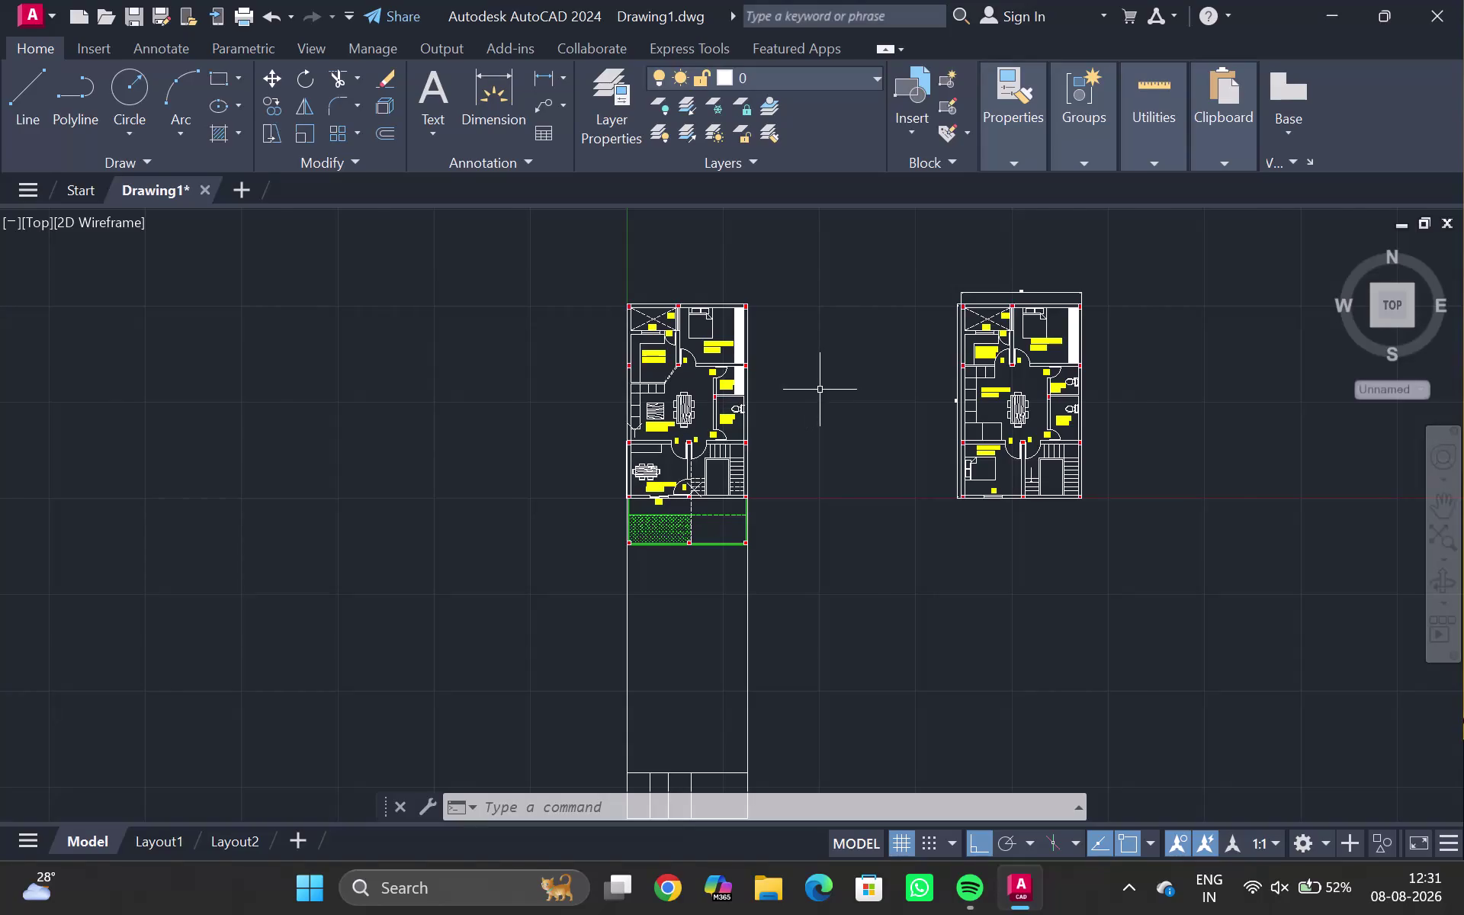
Pan and zoom across both floor plans toward the office room's sliding door wall.
scroll(up, 3)
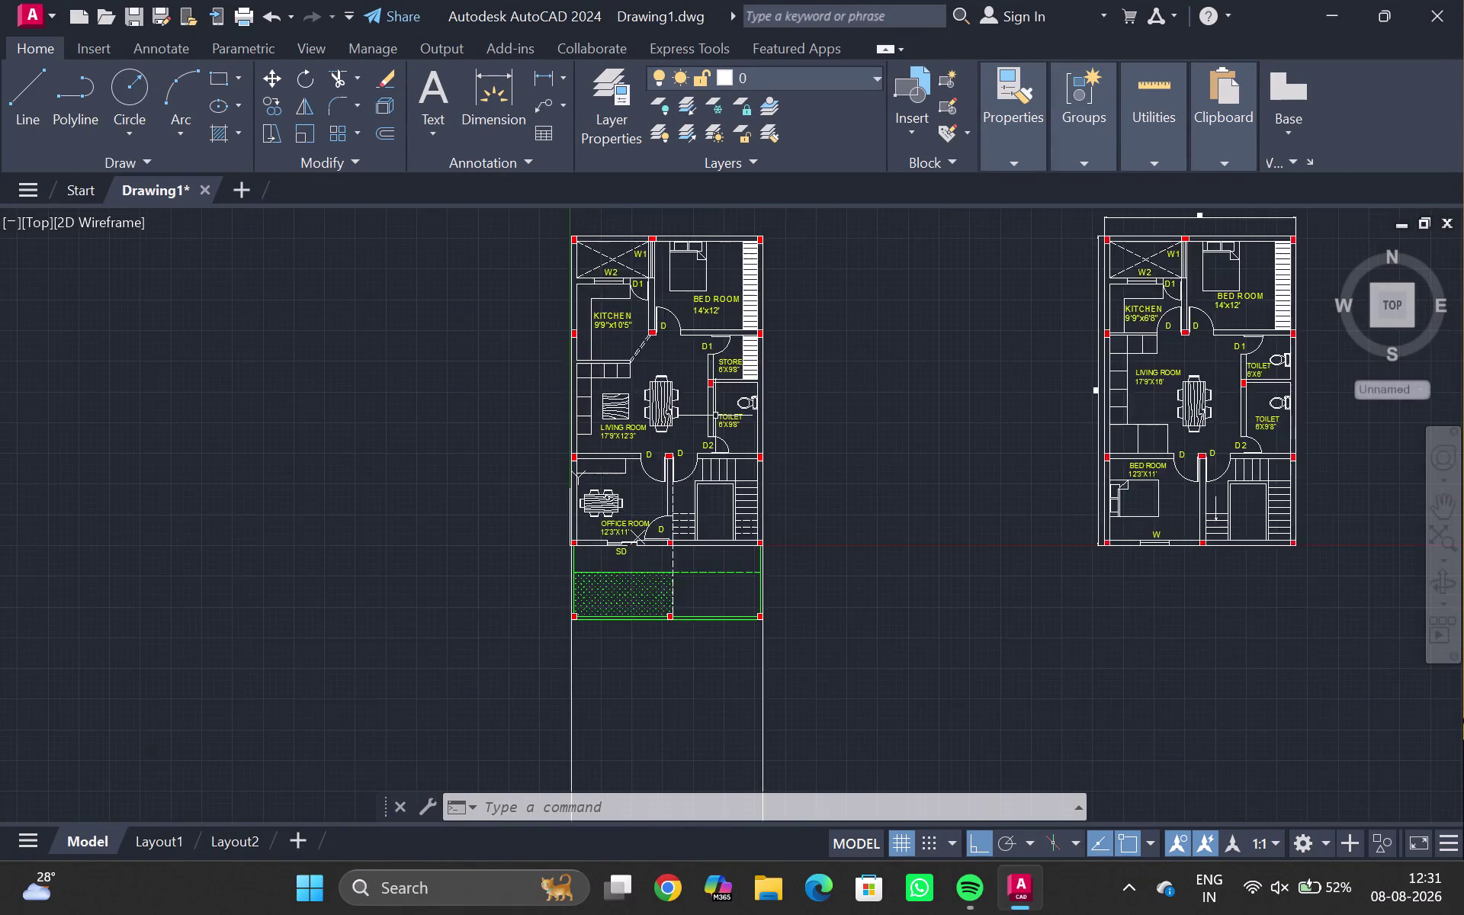
scroll(up, 3)
scroll(up, 3)
middle_drag(660, 390, 669, 459)
scroll(down, 3)
middle_drag(693, 380, 691, 399)
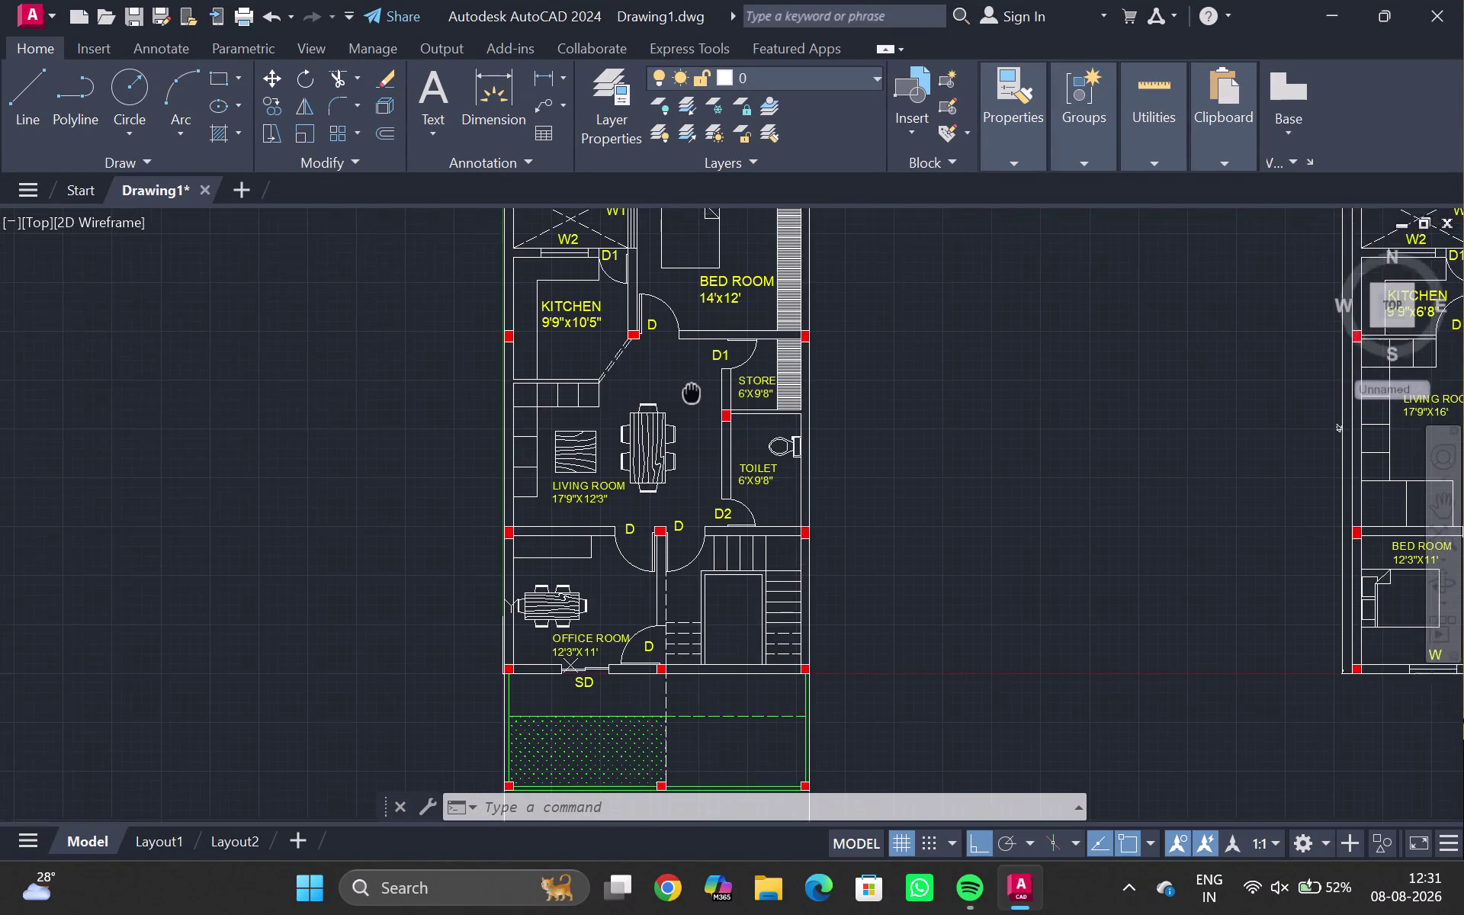
middle_drag(692, 400, 691, 421)
scroll(down, 3)
middle_drag(860, 368, 853, 593)
scroll(down, 3)
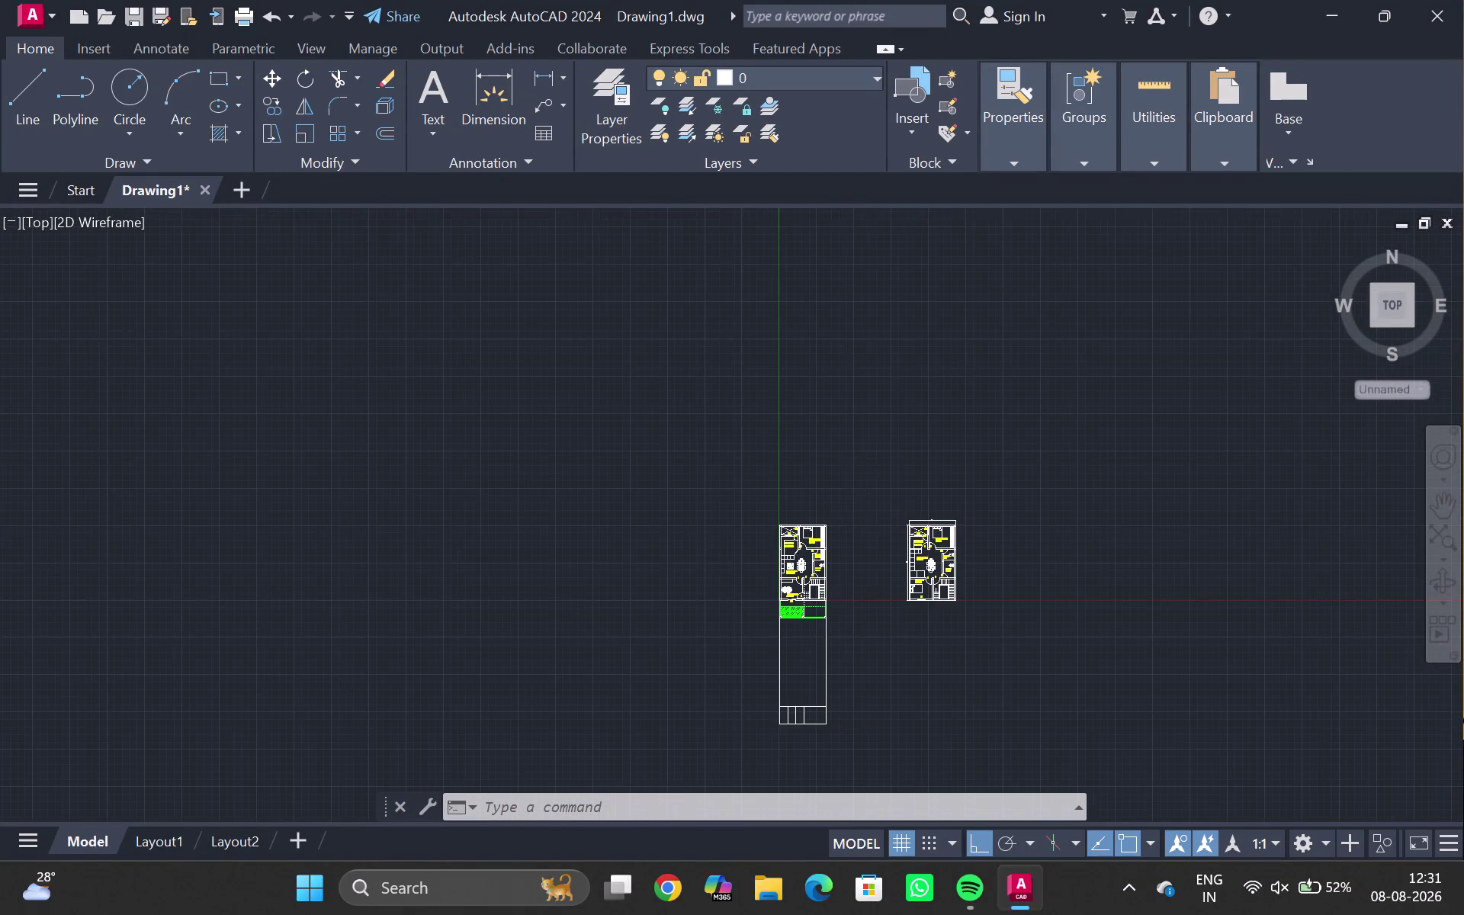
middle_drag(875, 505, 893, 475)
scroll(up, 3)
middle_drag(811, 595, 985, 327)
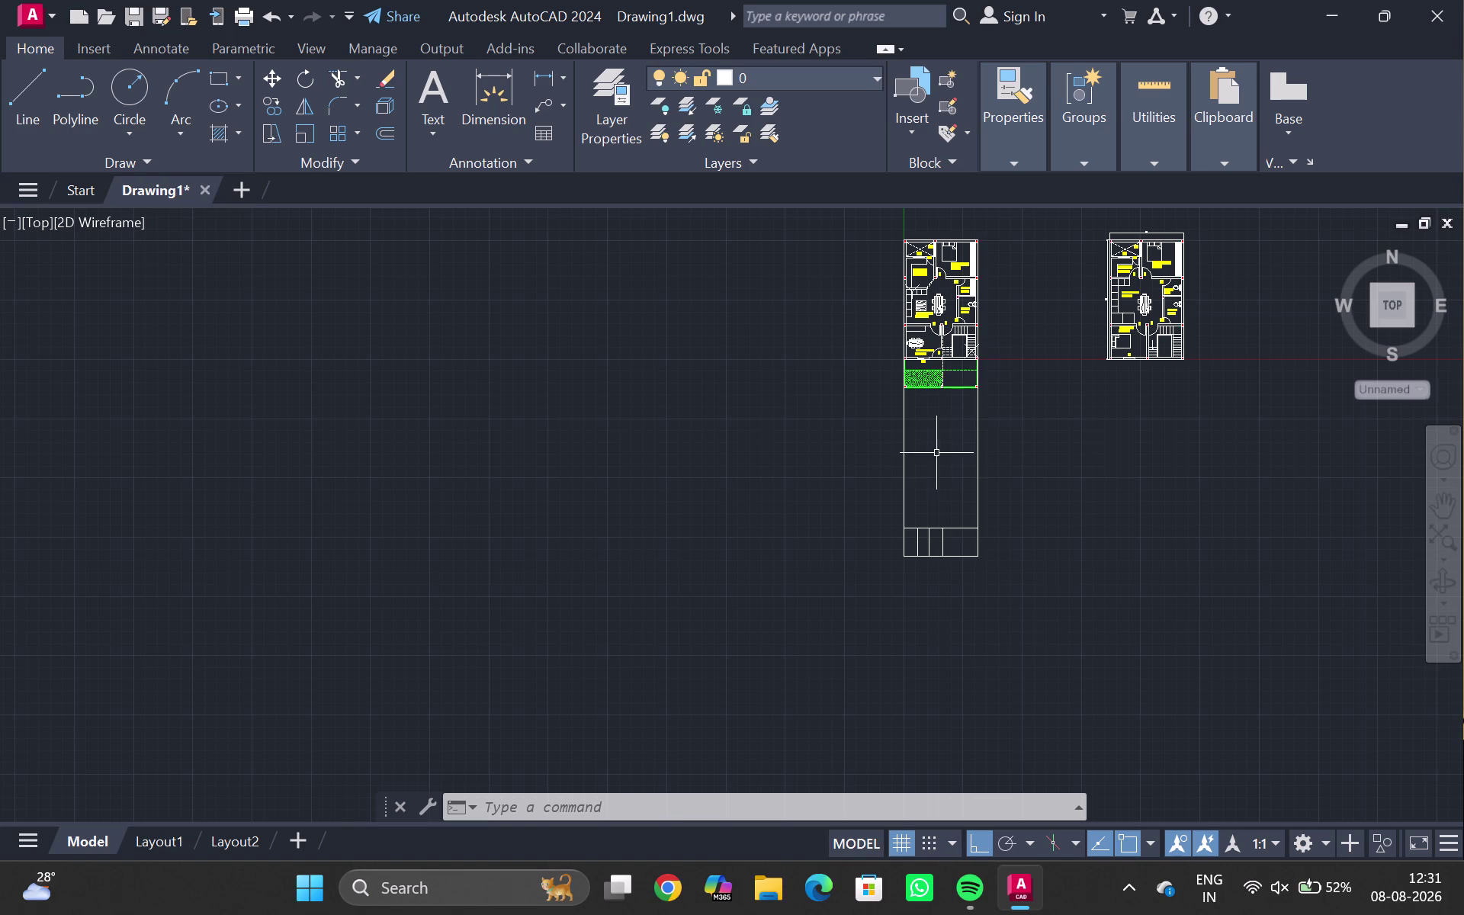
scroll(up, 3)
scroll(up, 3)
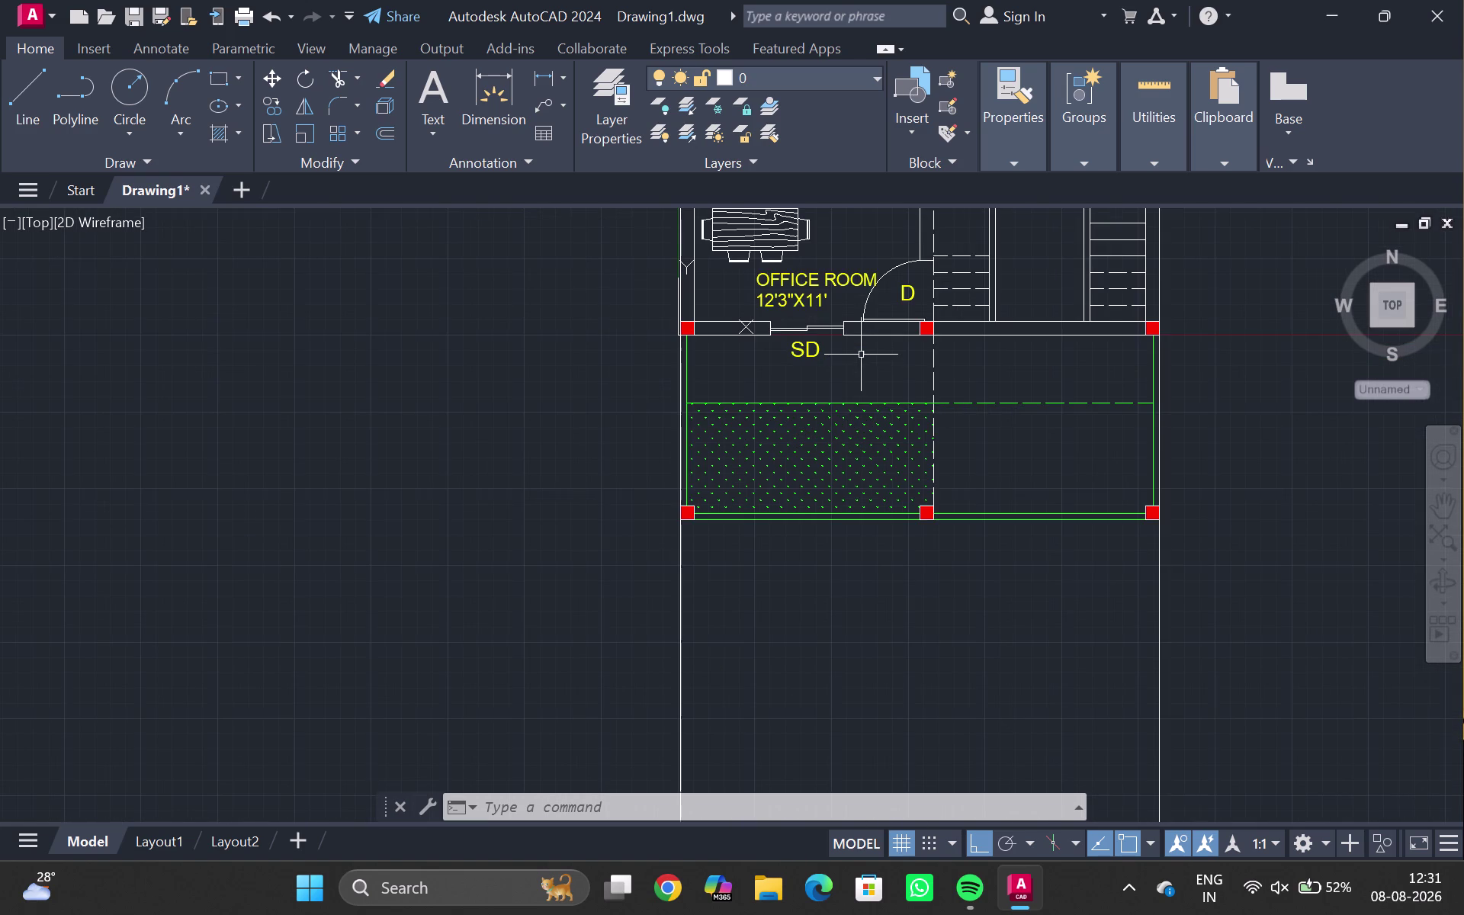
middle_drag(860, 356, 863, 405)
scroll(up, 3)
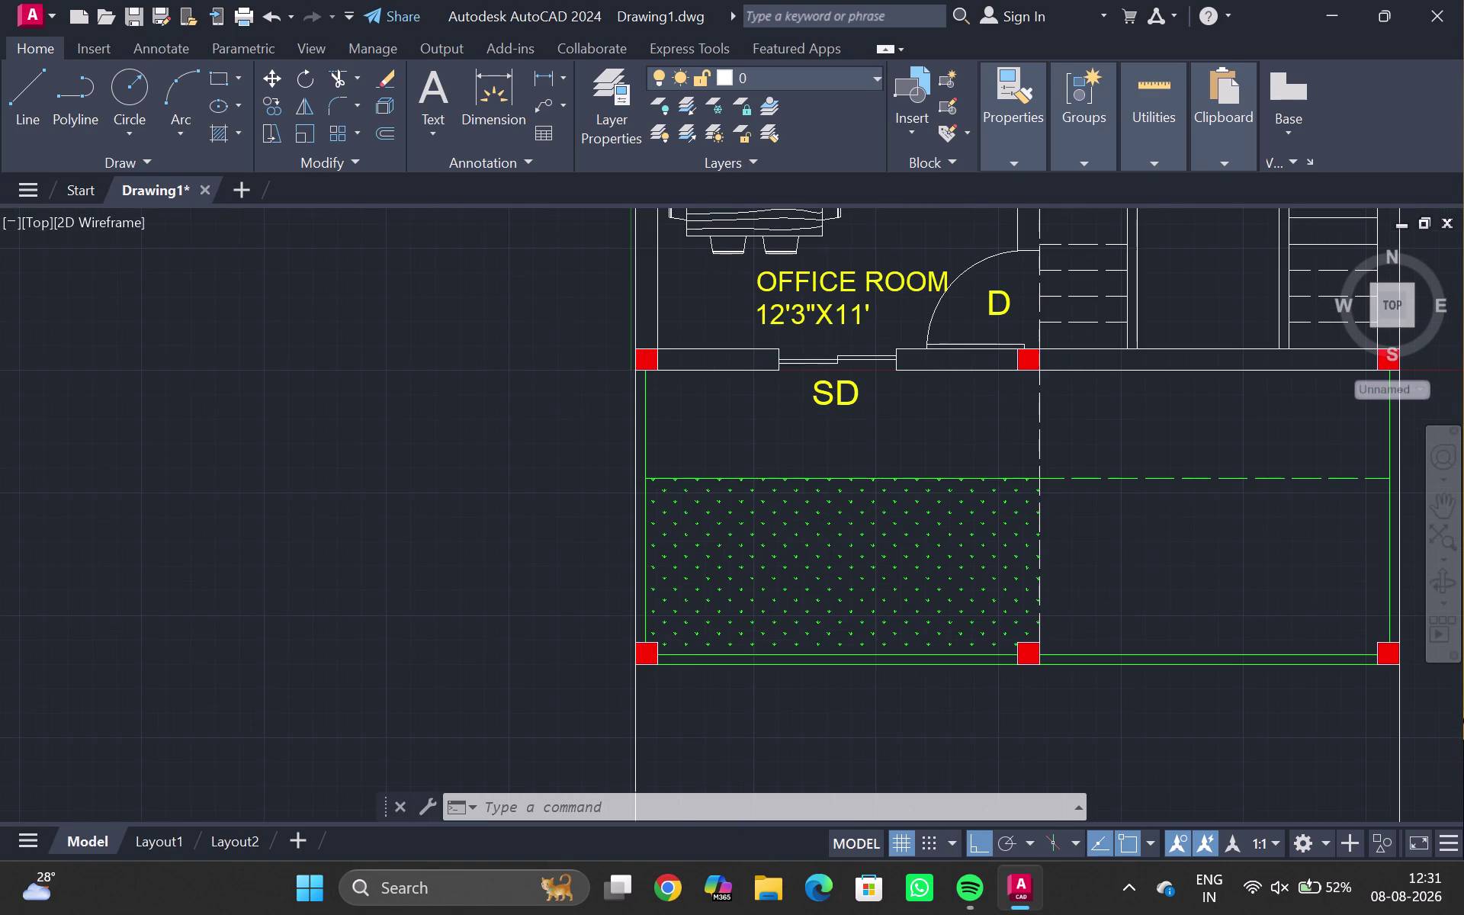
scroll(up, 3)
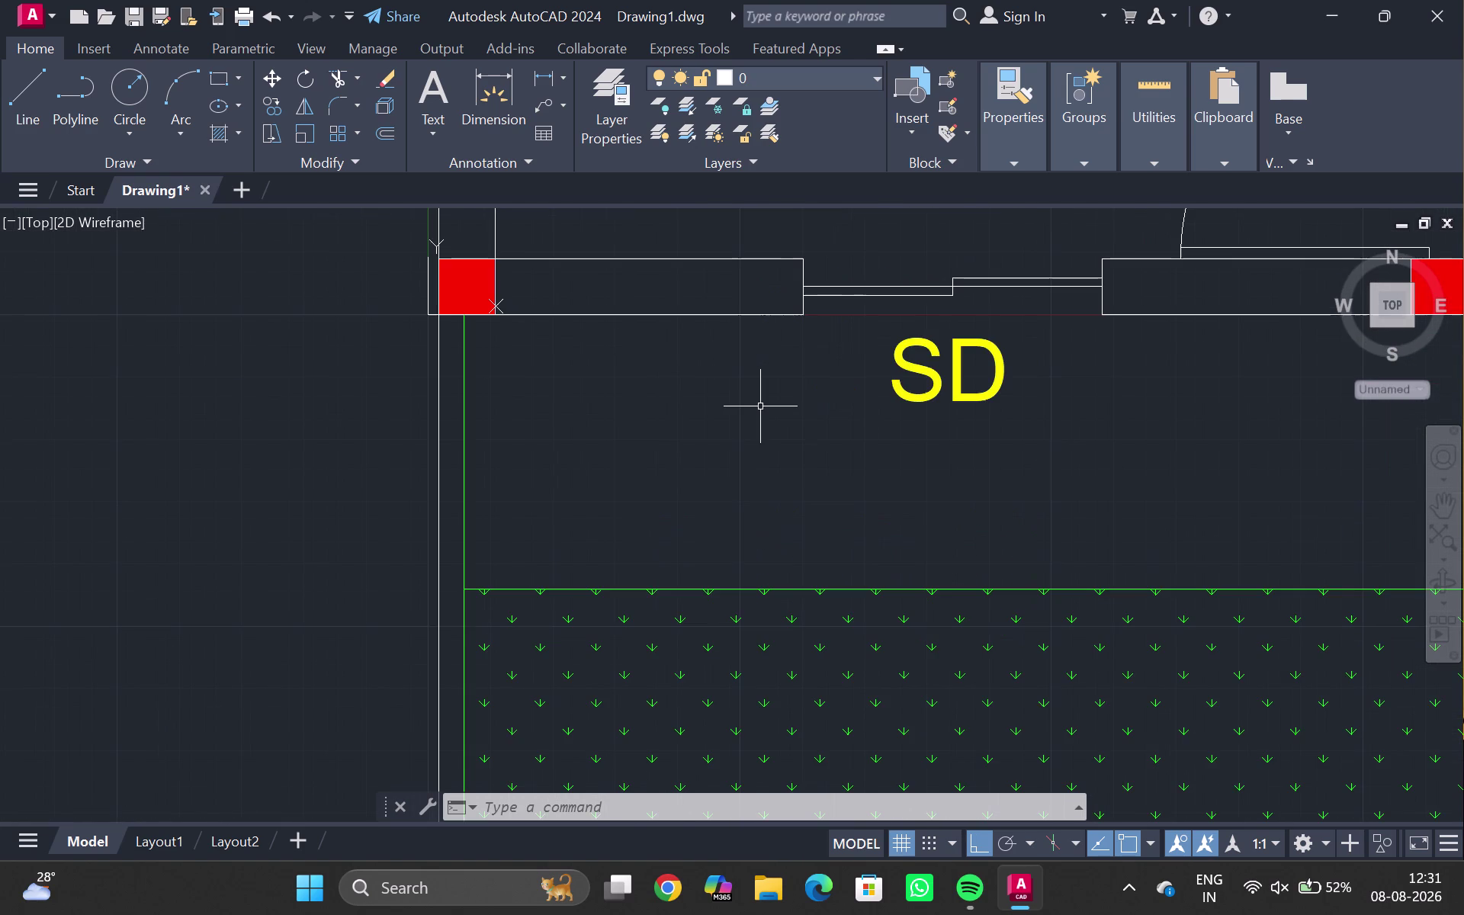
scroll(down, 3)
scroll(up, 3)
scroll(down, 3)
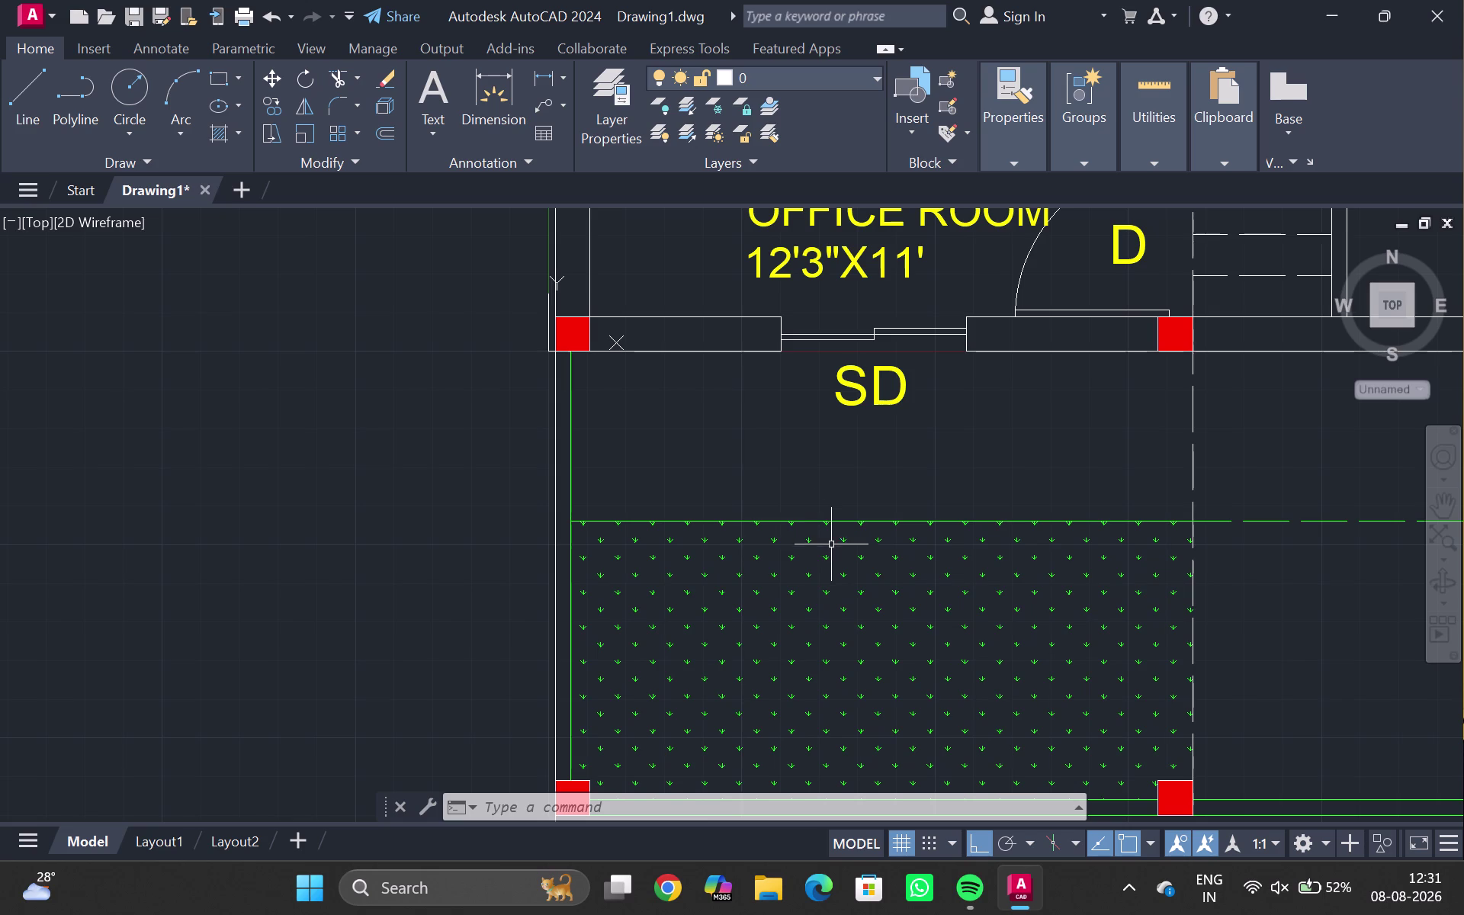
scroll(up, 3)
scroll(down, 3)
Pan and zoom over the office room and parking area to inspect the bay dividing lines.
middle_drag(867, 537, 775, 579)
scroll(down, 3)
middle_drag(826, 571, 787, 353)
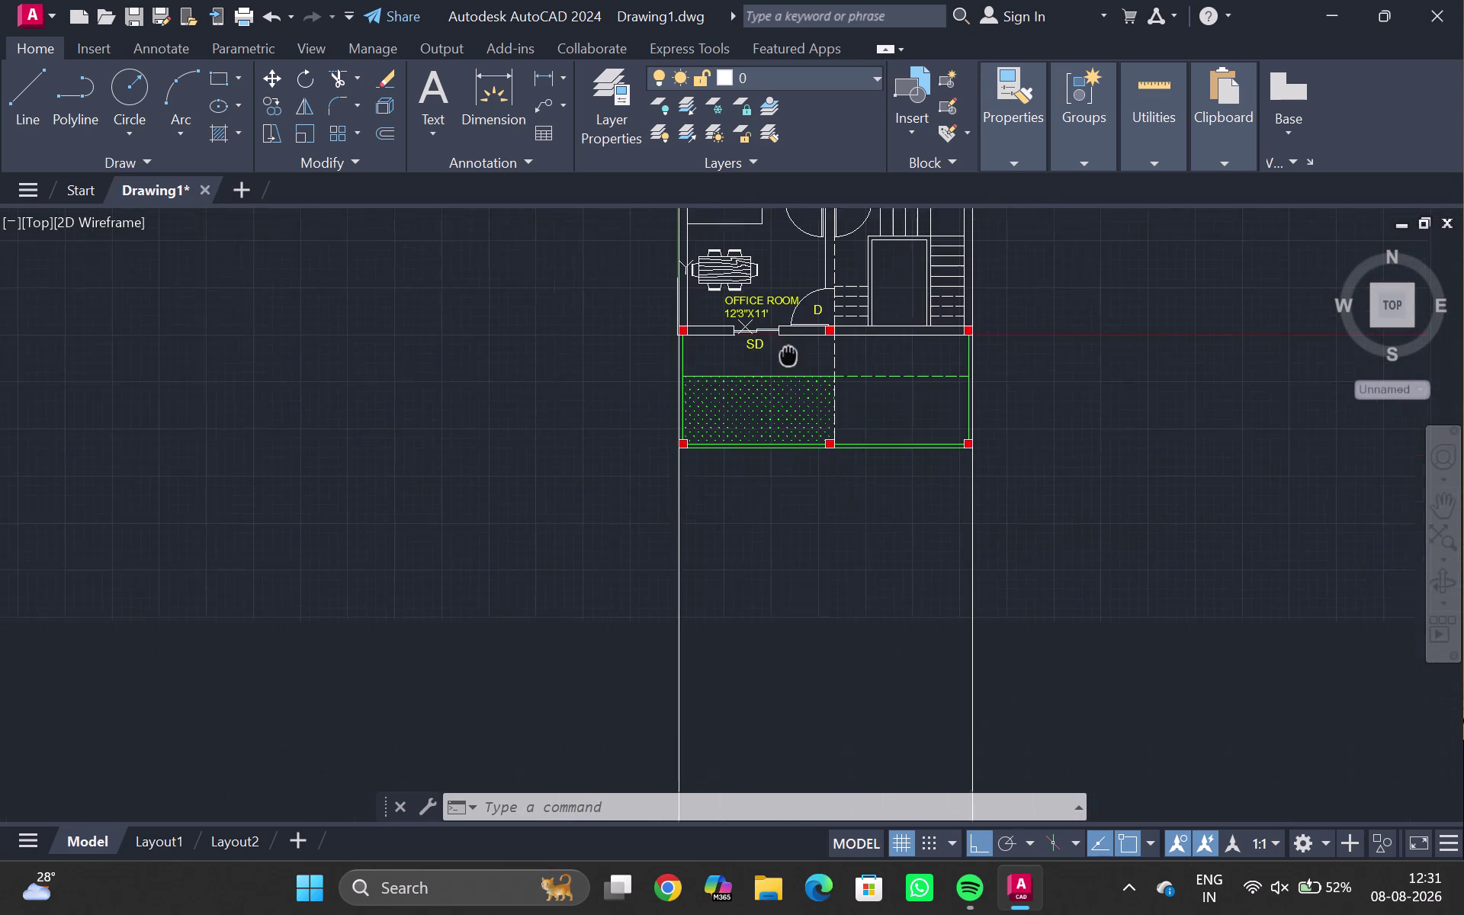
middle_drag(787, 353, 783, 347)
scroll(up, 3)
scroll(down, 3)
middle_drag(819, 560, 745, 188)
scroll(up, 3)
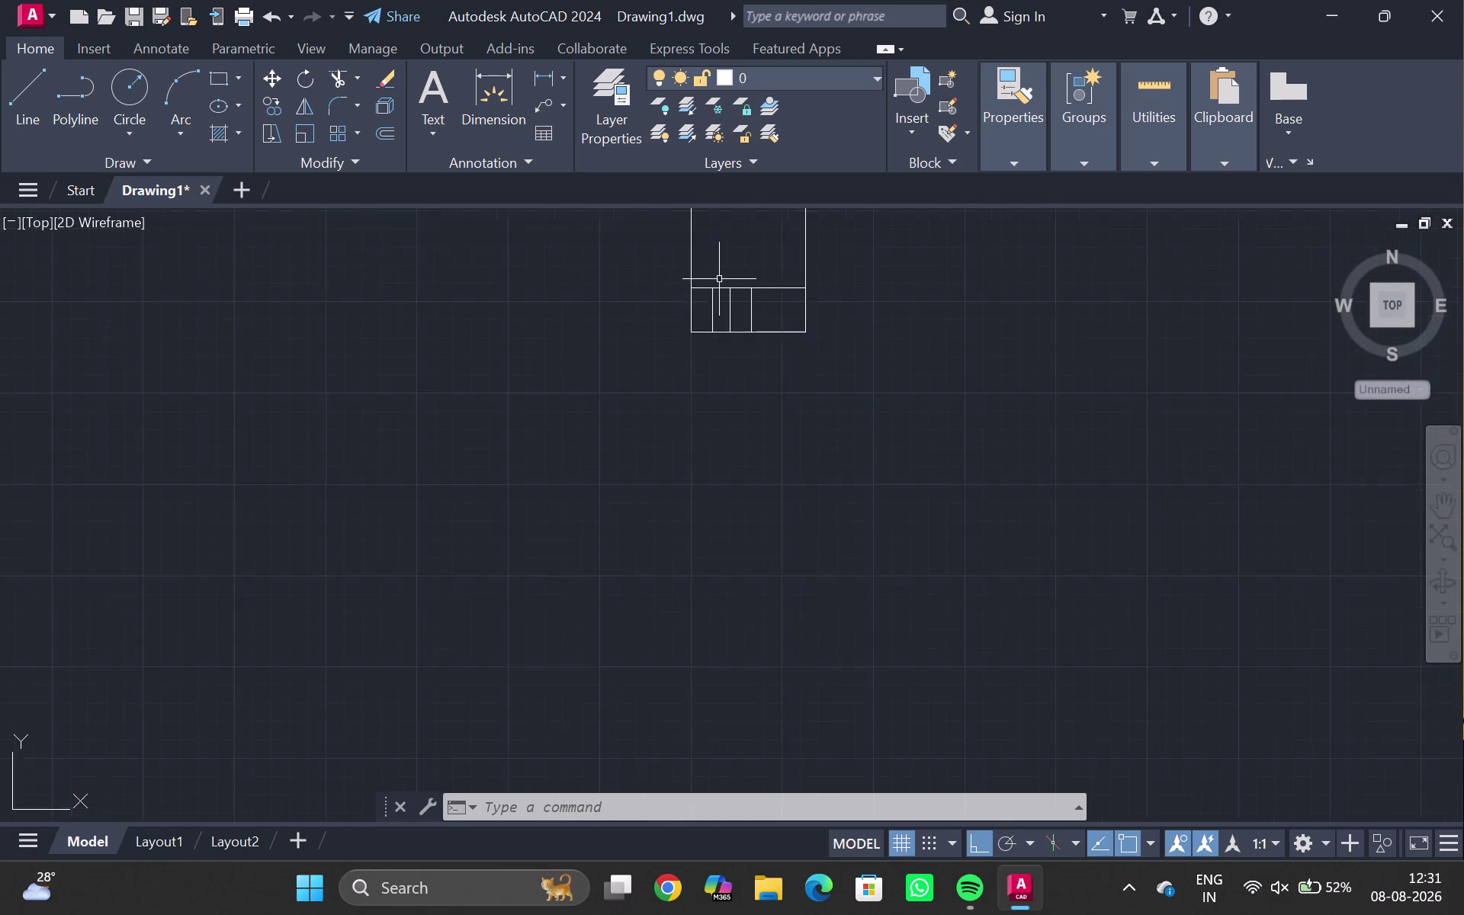
scroll(up, 3)
scroll(up, 3)
middle_drag(727, 278, 686, 388)
scroll(down, 3)
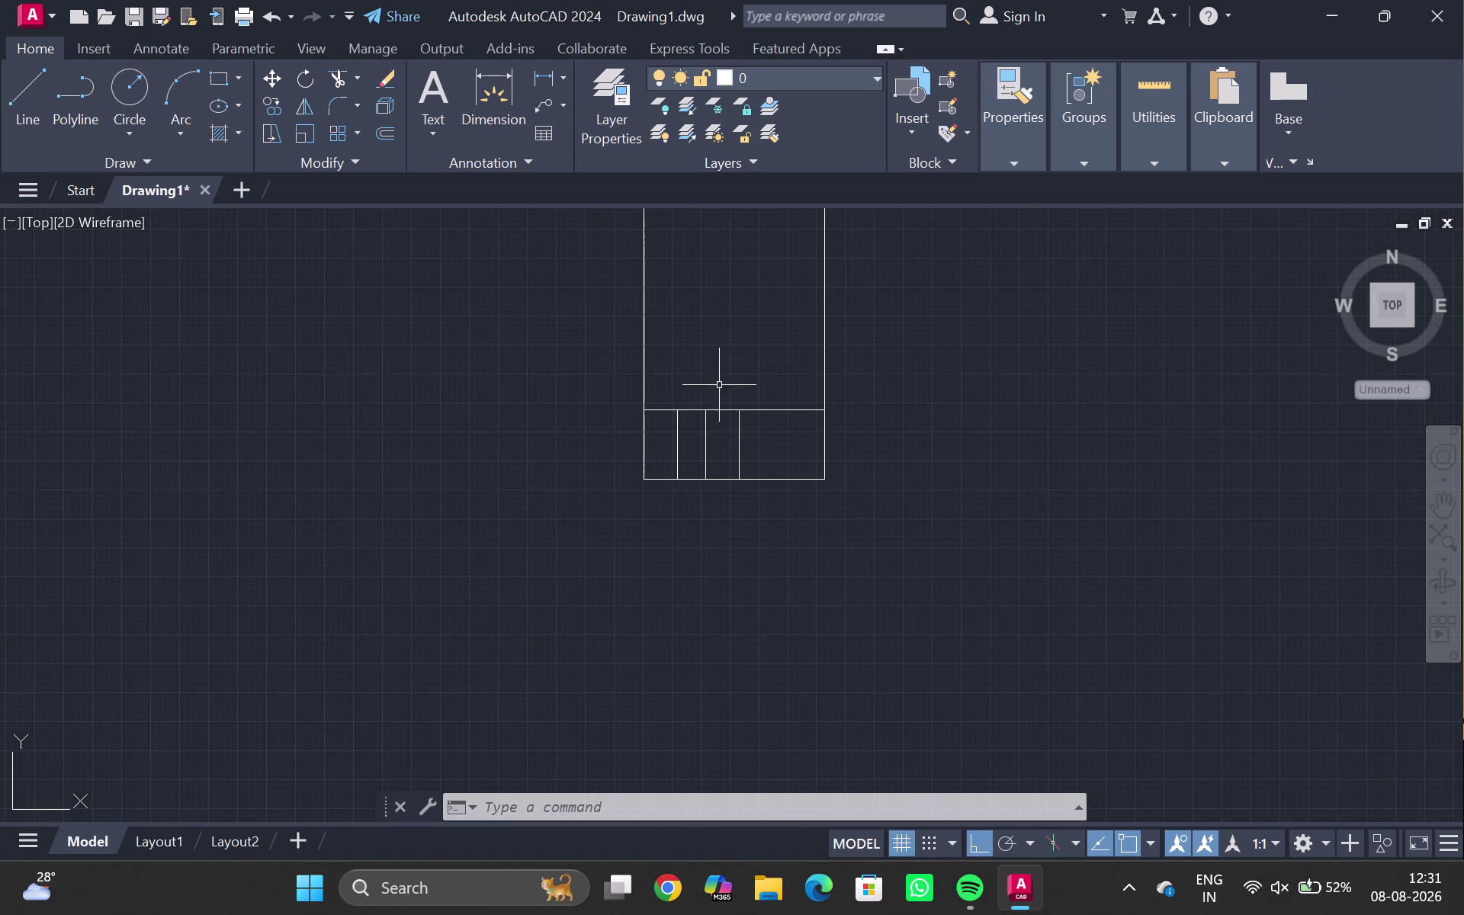
scroll(up, 3)
scroll(up, 3)
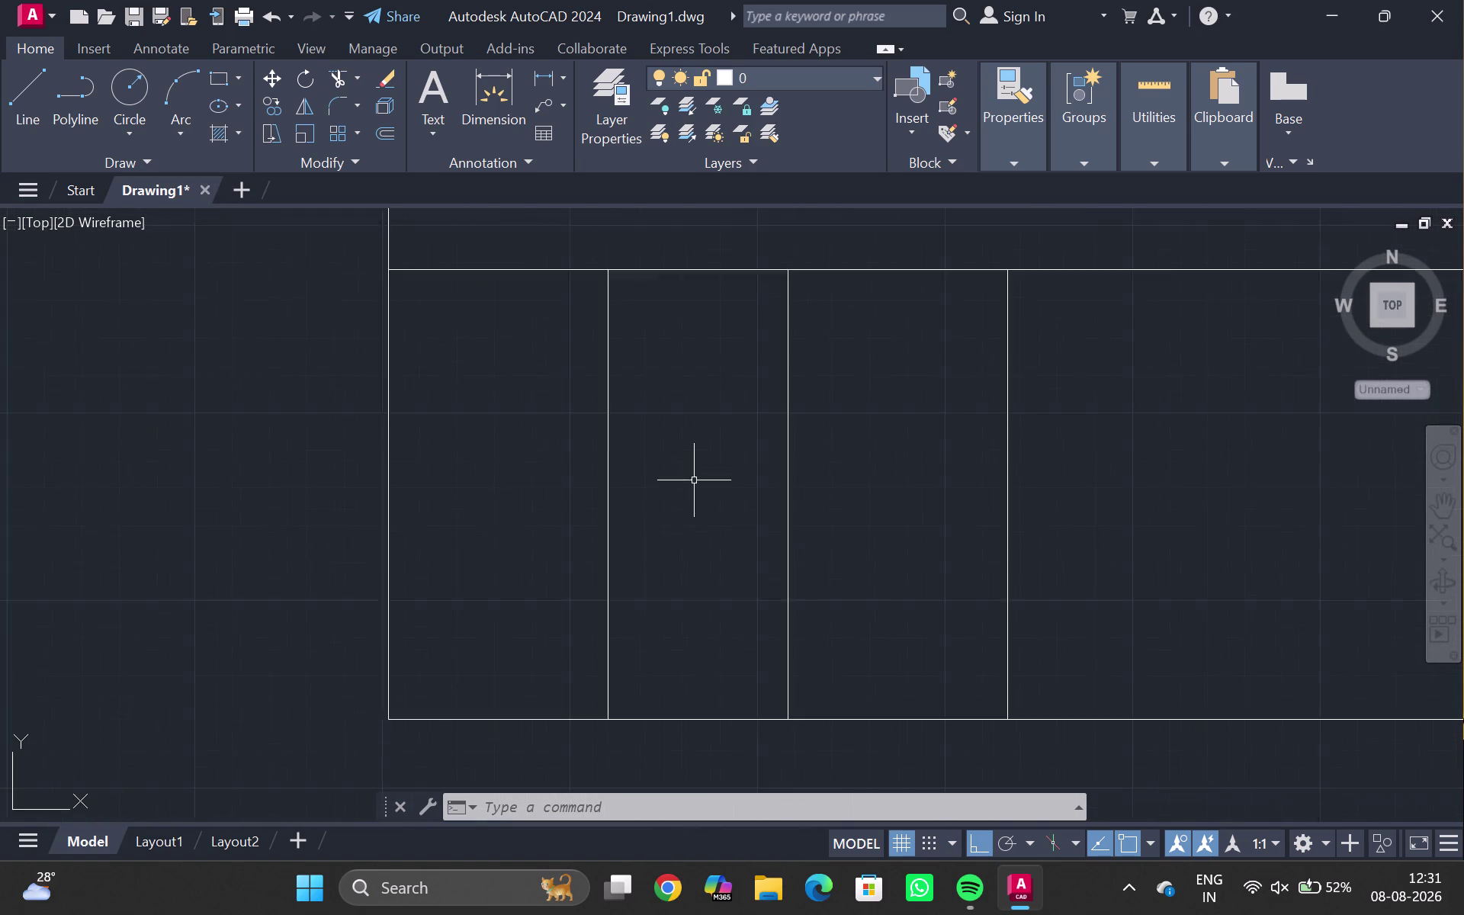
scroll(up, 3)
middle_drag(696, 481, 726, 427)
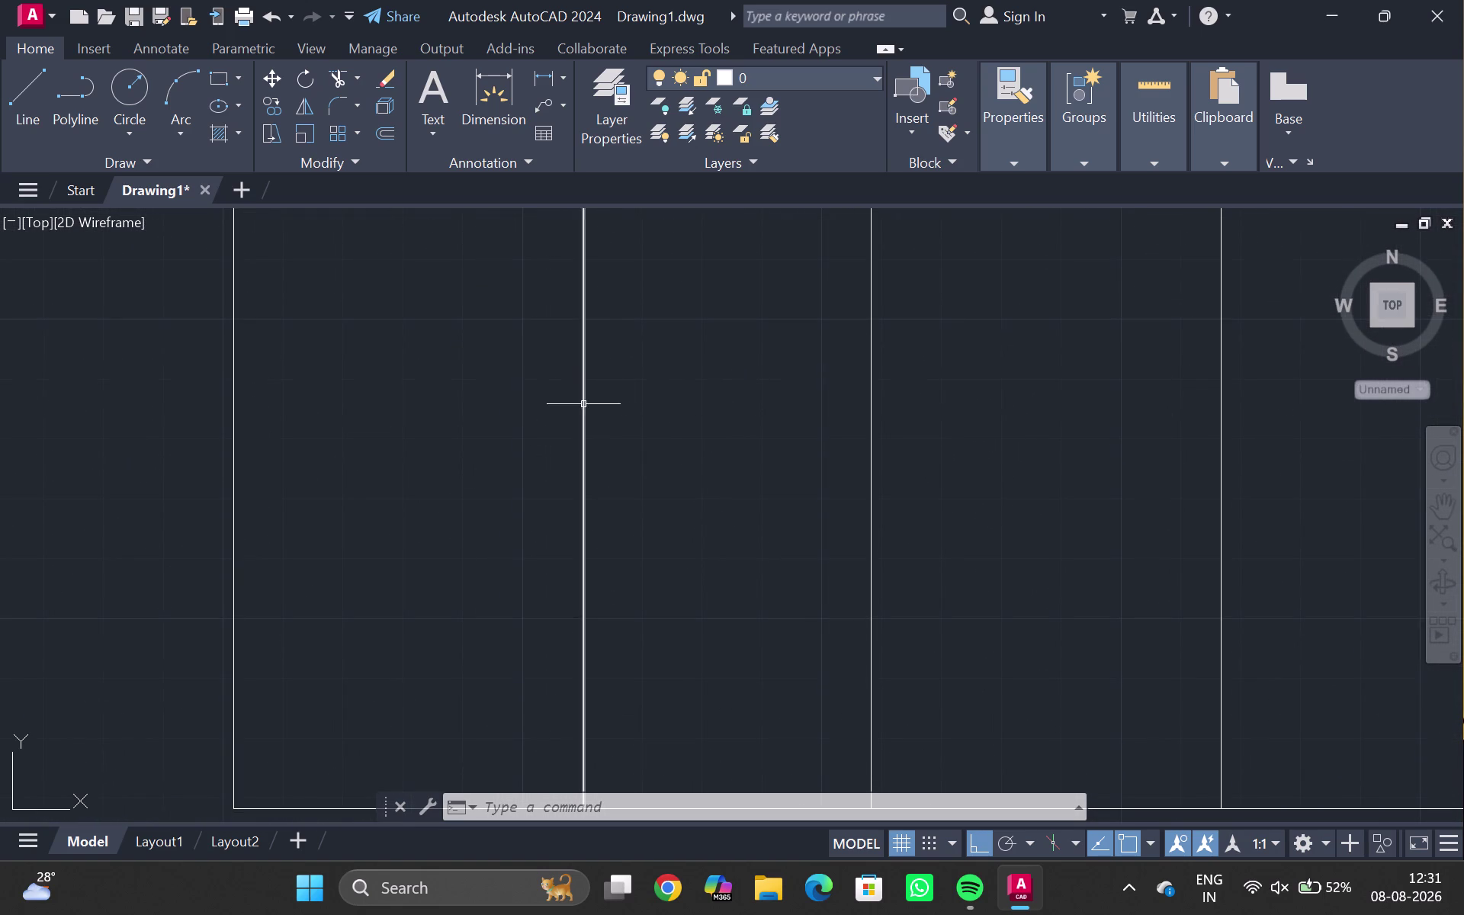
scroll(down, 3)
middle_drag(677, 264, 635, 489)
scroll(down, 3)
scroll(down, 3)
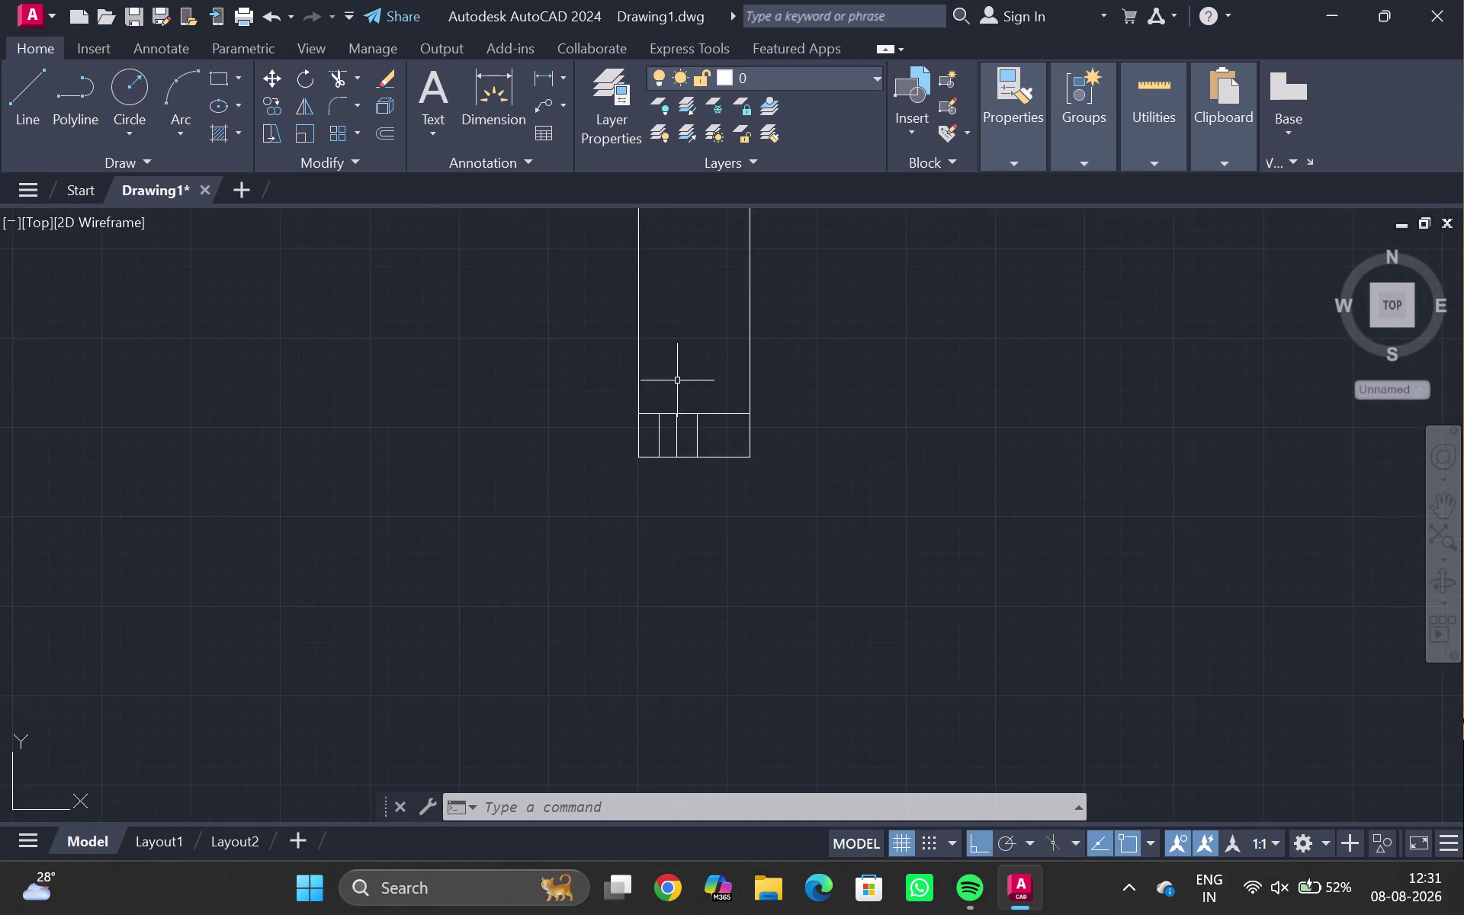
scroll(up, 3)
middle_click(679, 379)
scroll(down, 3)
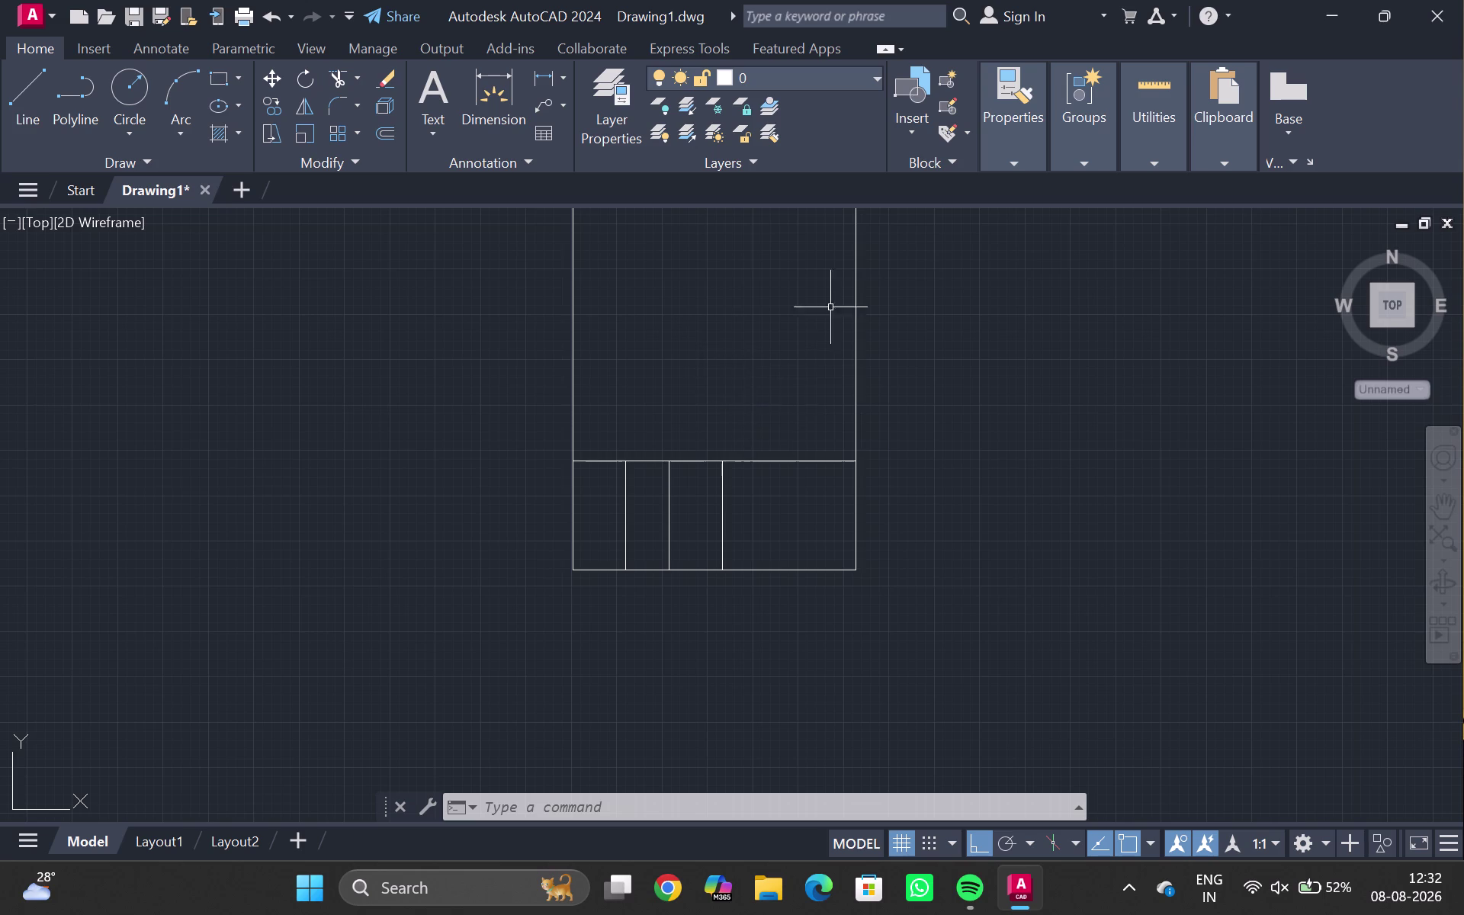
Start measuring a linear dimension across a parking bay, cancel it, and re-centre the bays.
click(544, 75)
click(854, 469)
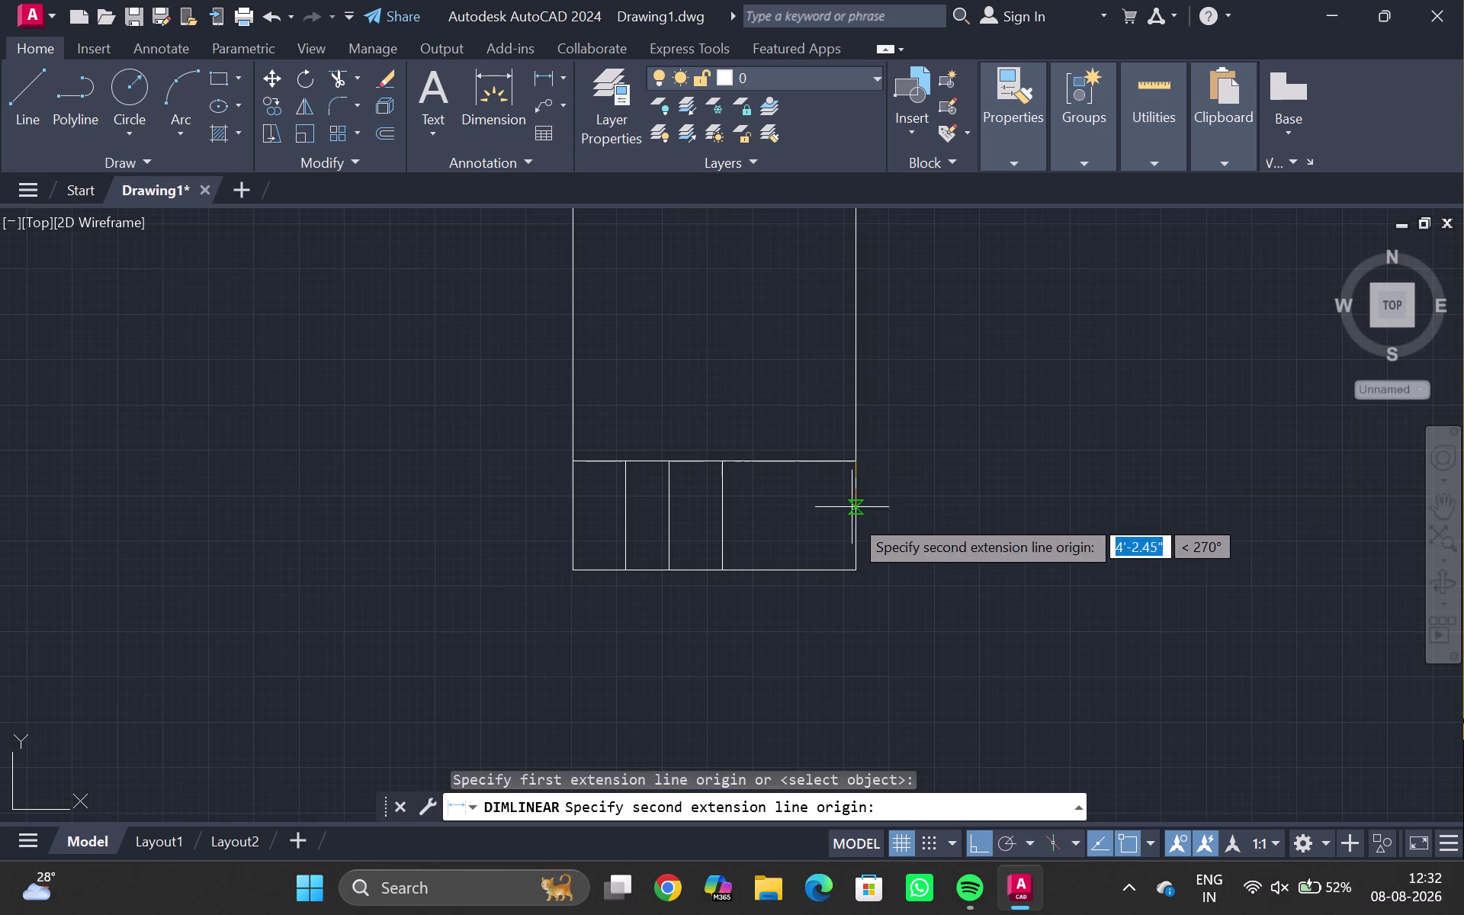
click(856, 571)
scroll(up, 3)
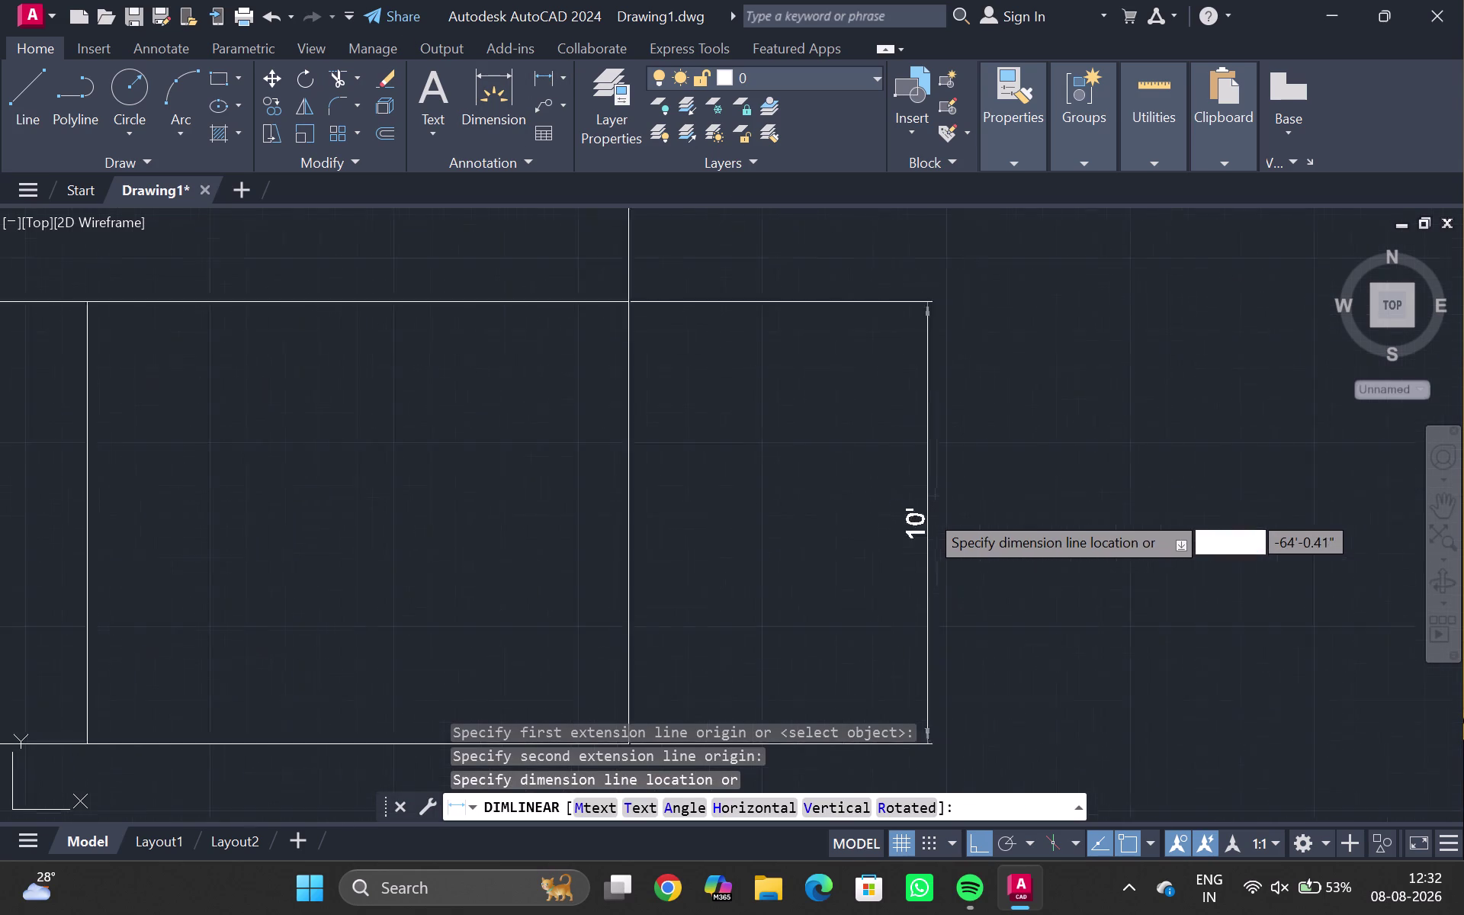
scroll(up, 3)
key(Escape)
scroll(down, 3)
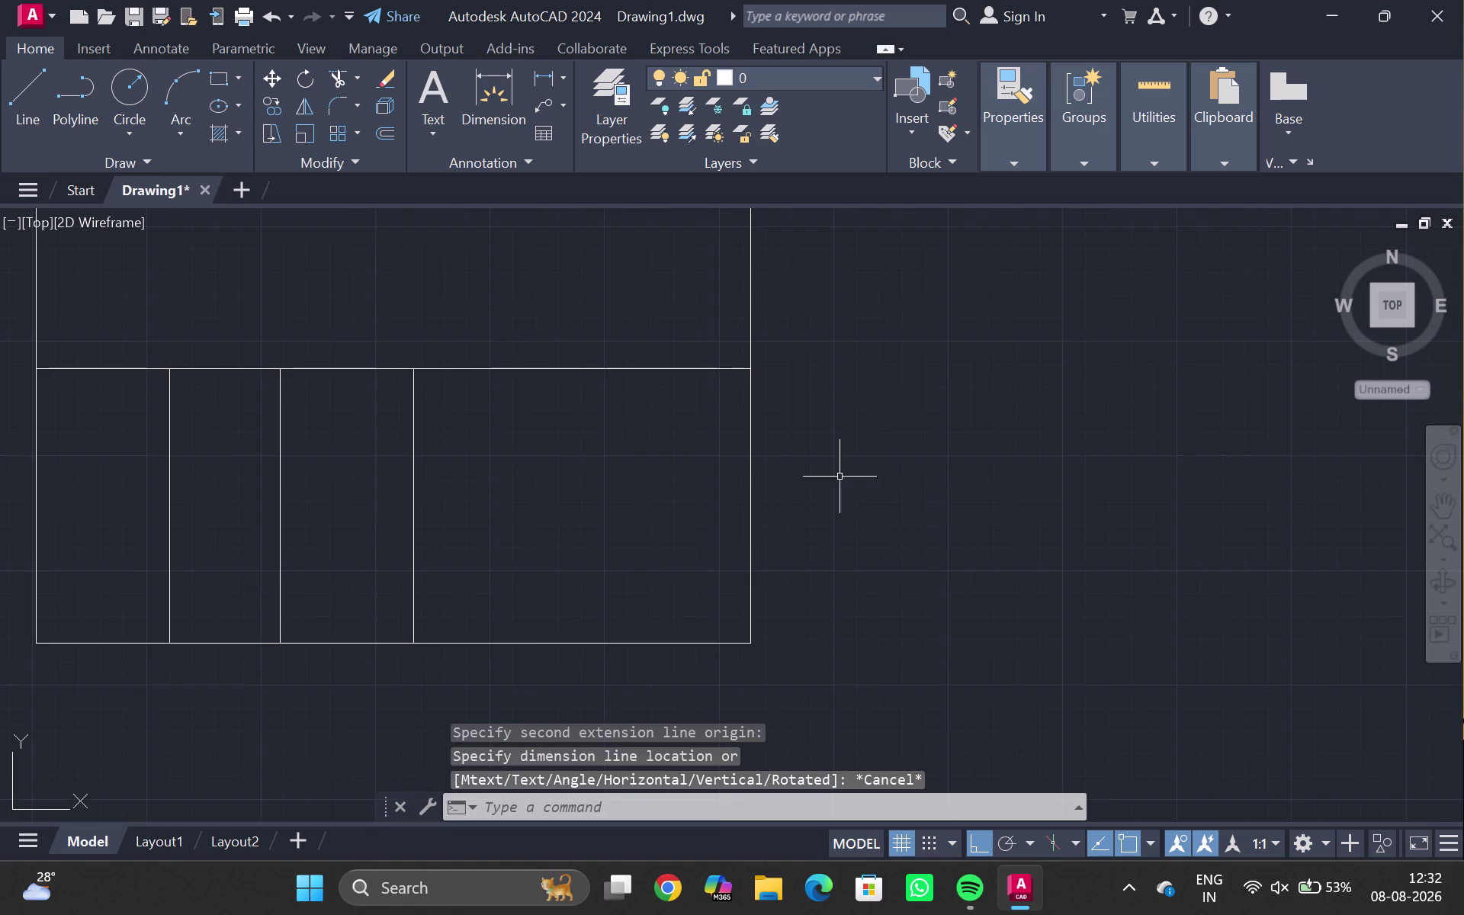
middle_drag(838, 476, 994, 495)
scroll(up, 3)
scroll(down, 3)
middle_drag(765, 485, 942, 471)
scroll(up, 3)
middle_drag(922, 487, 948, 589)
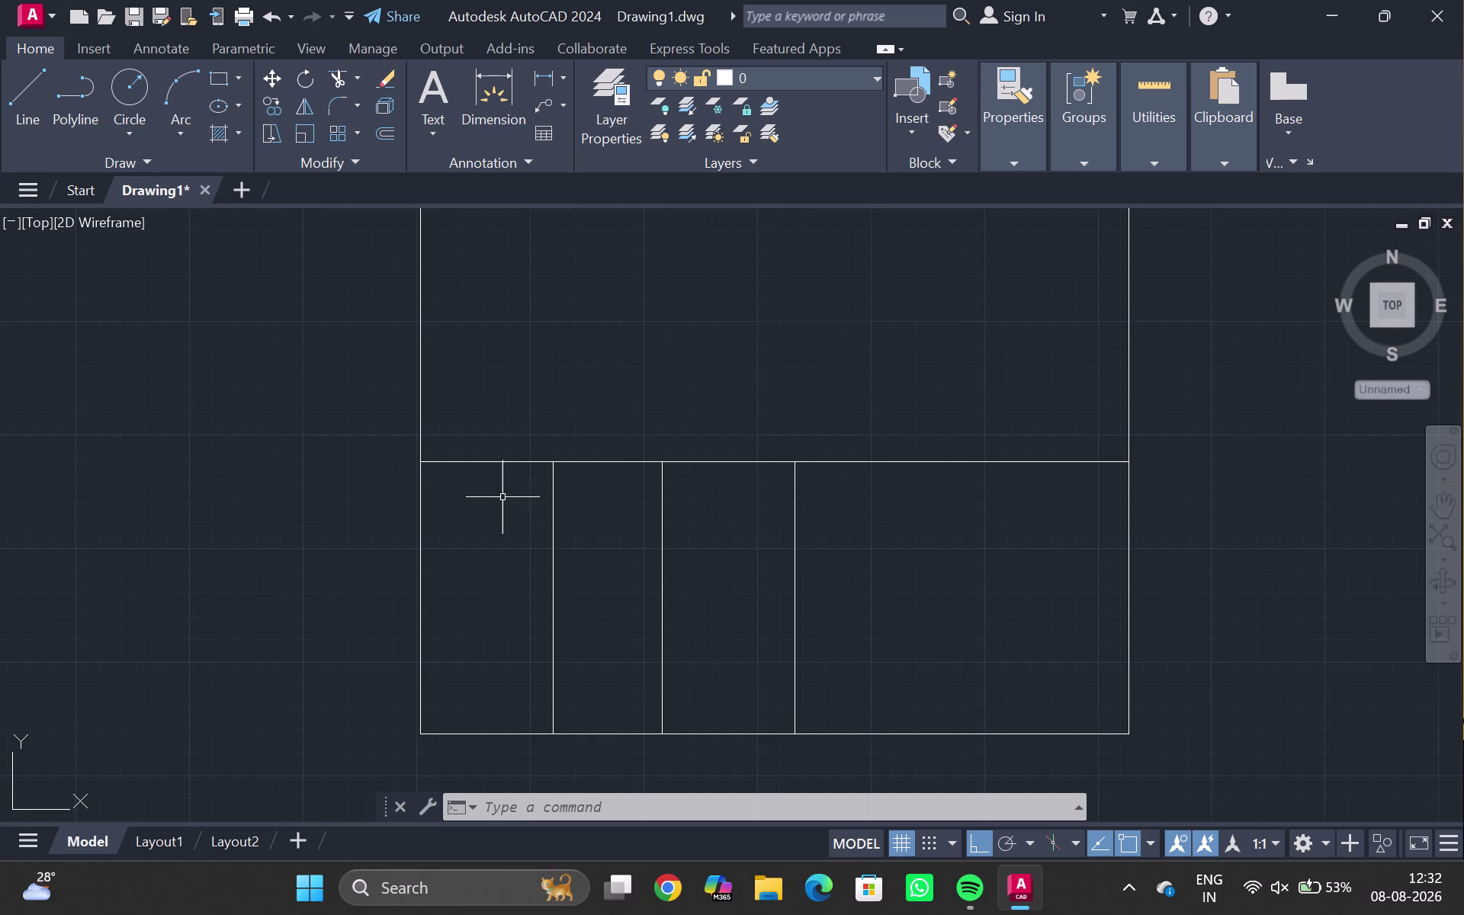
Frame the sliding door wall below the office and start OFFSET with O.
middle_drag(613, 281, 608, 572)
scroll(down, 3)
middle_drag(629, 367, 539, 914)
scroll(down, 3)
middle_drag(538, 473, 530, 732)
scroll(up, 3)
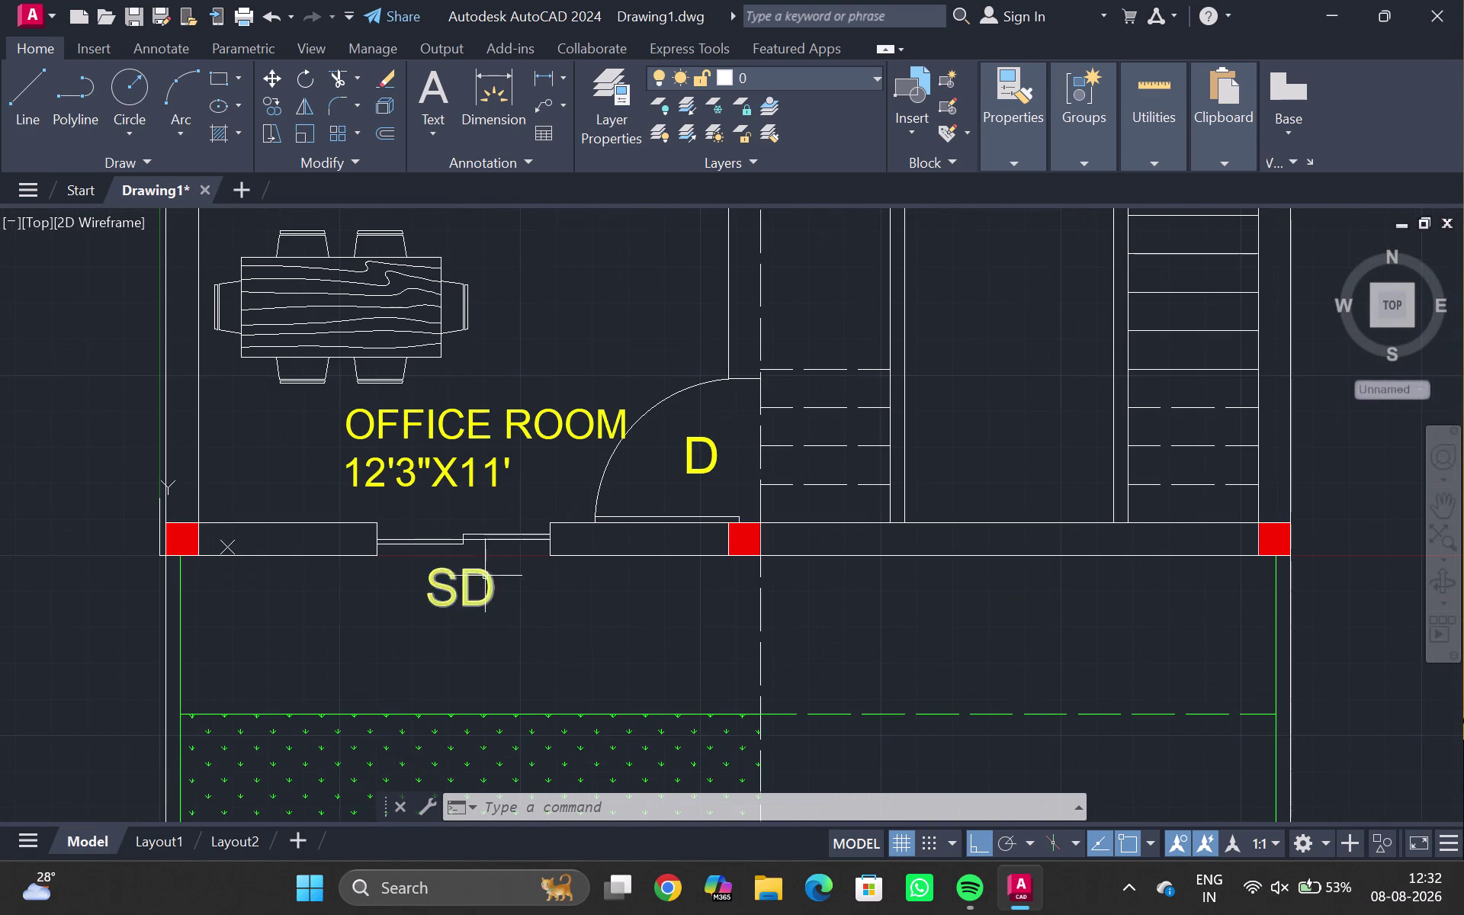
middle_click(501, 557)
scroll(up, 3)
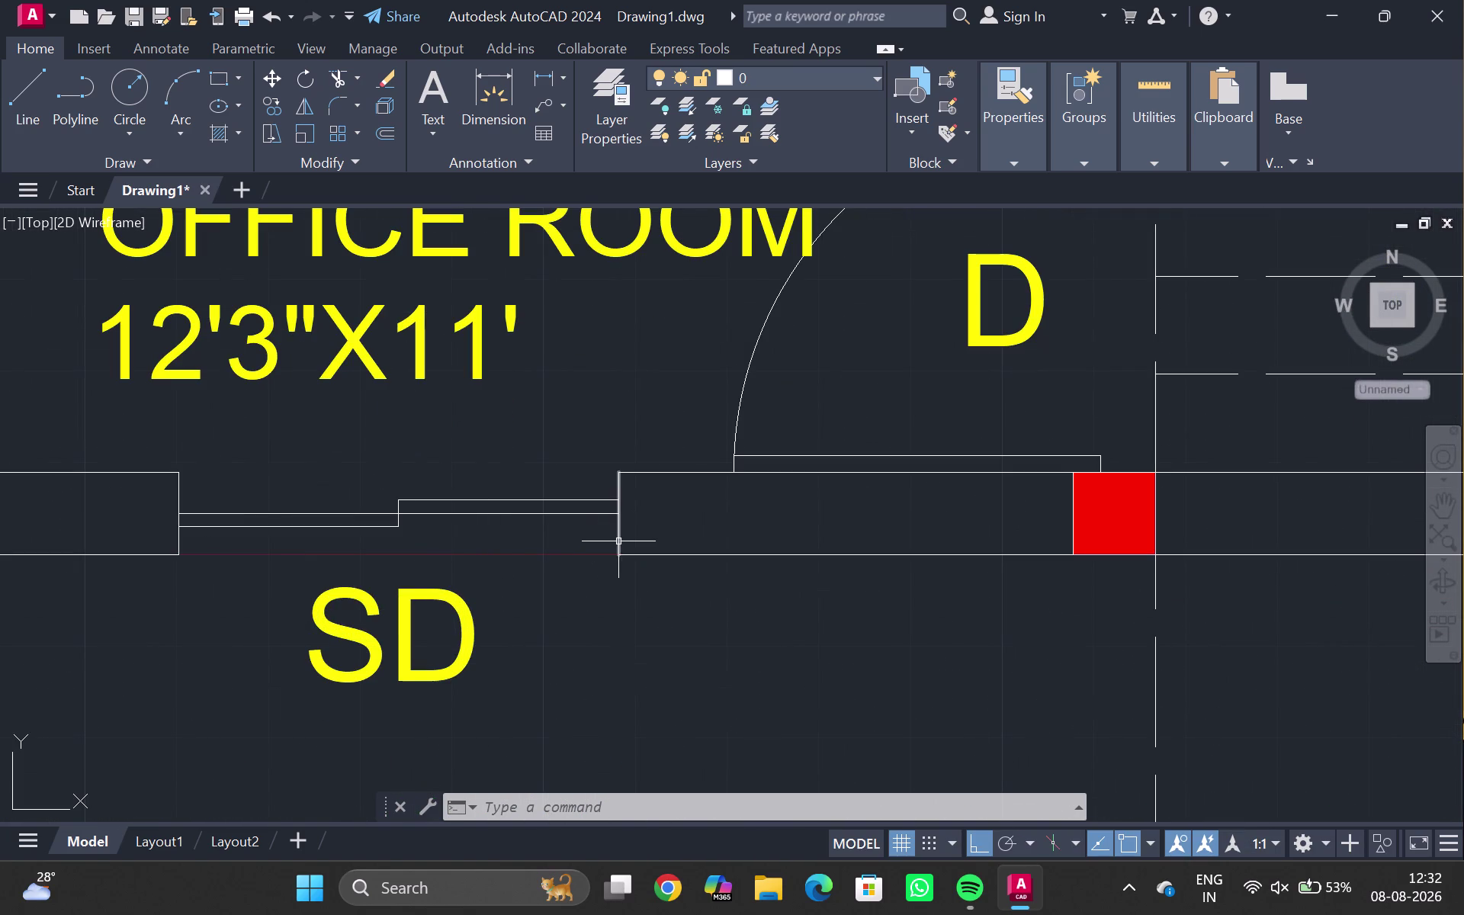
click(619, 541)
key(o)
key(Return)
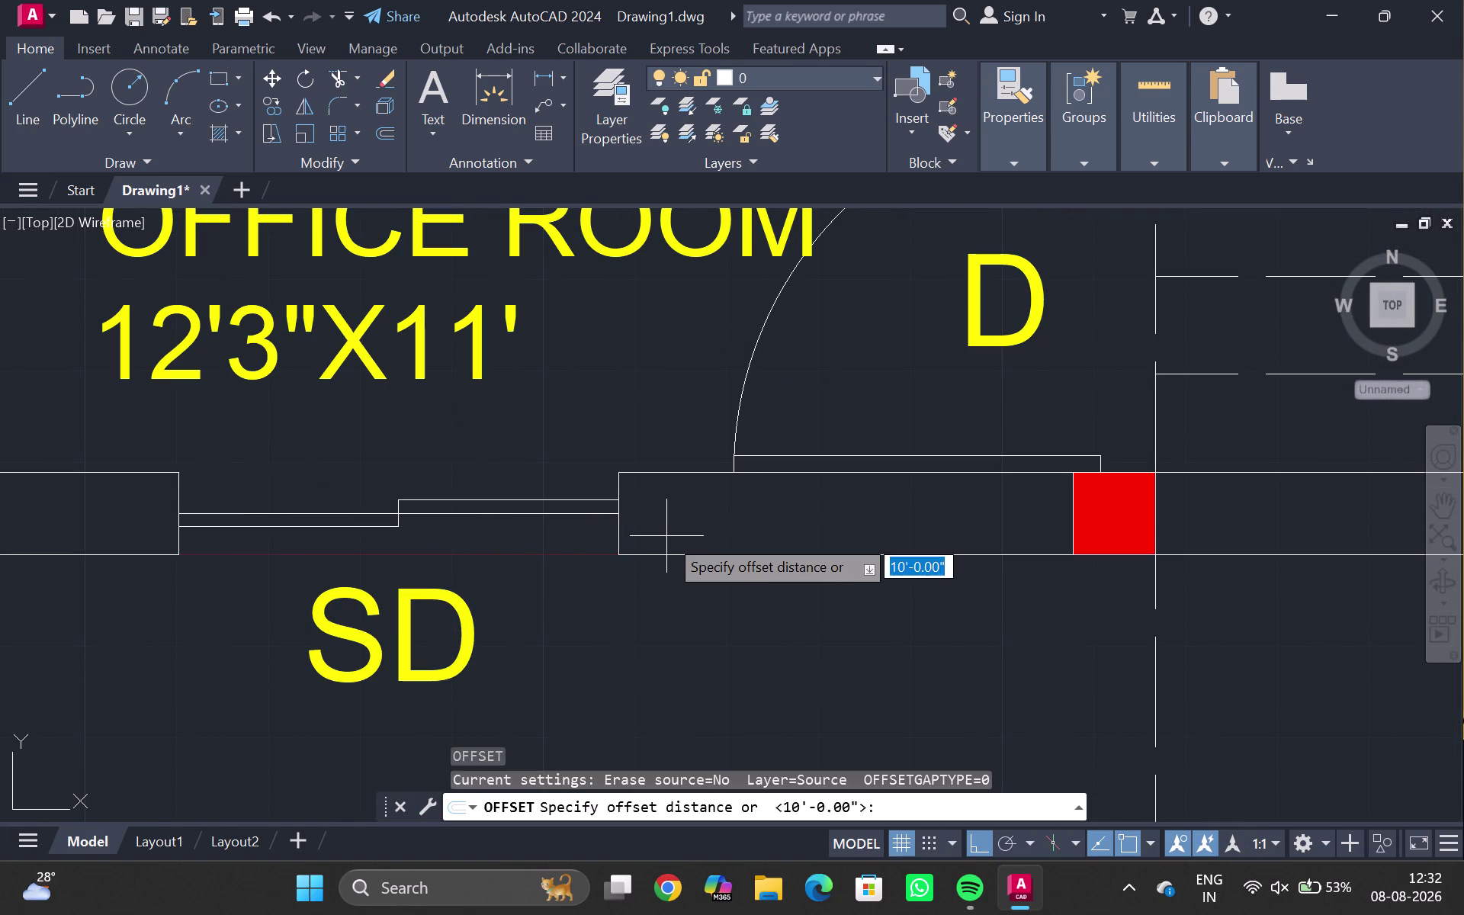
Offset both opening end lines 1' outward and delete the old left end line.
text(1")
key(BackSpace)
key(apostrophe)
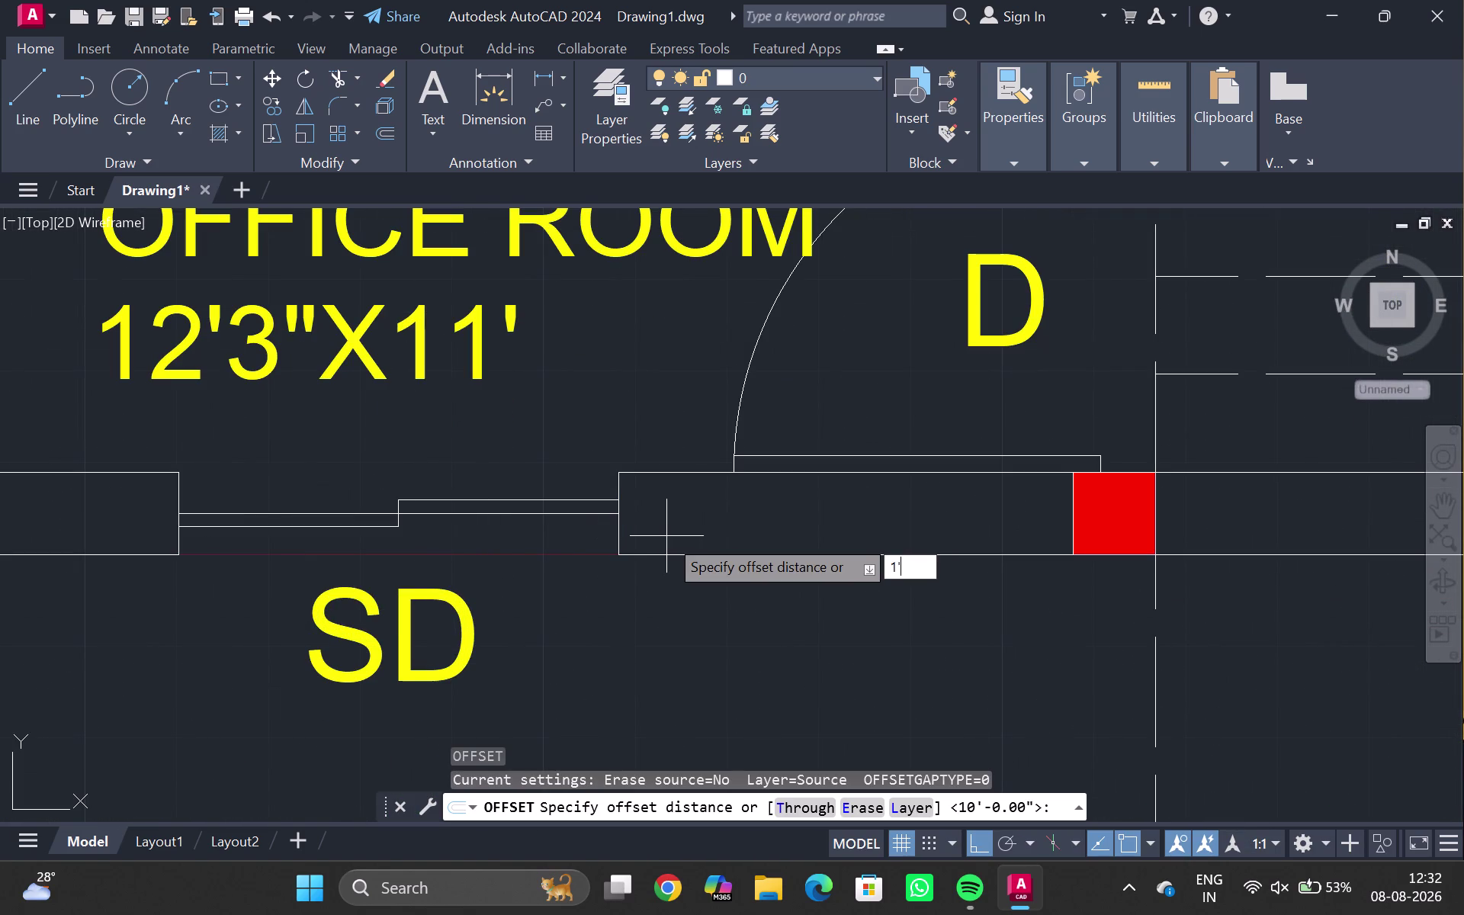
key(Return)
click(666, 536)
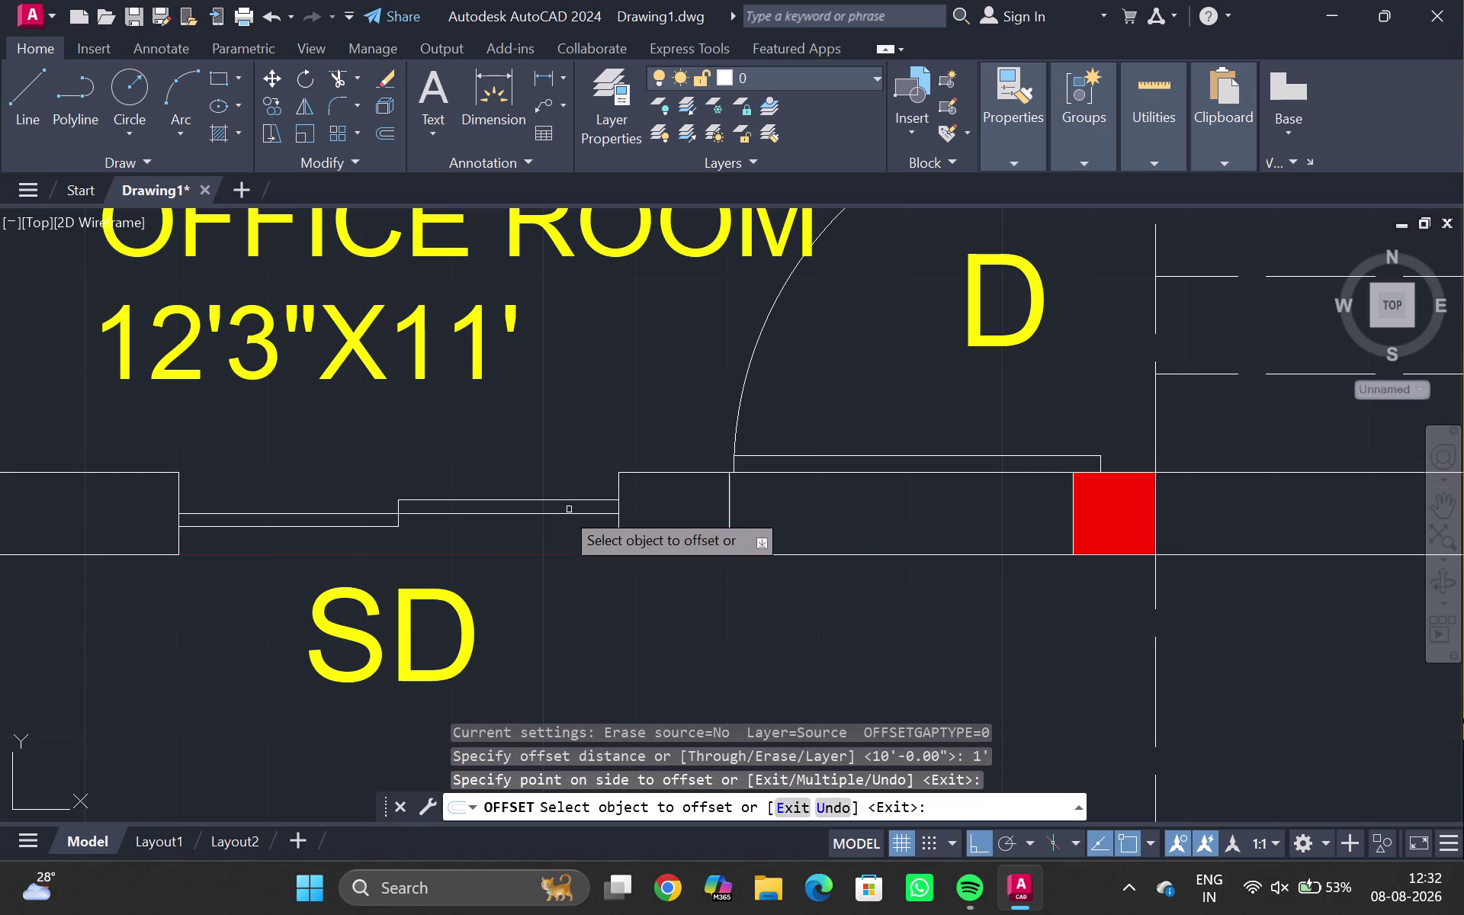
click(179, 487)
click(148, 504)
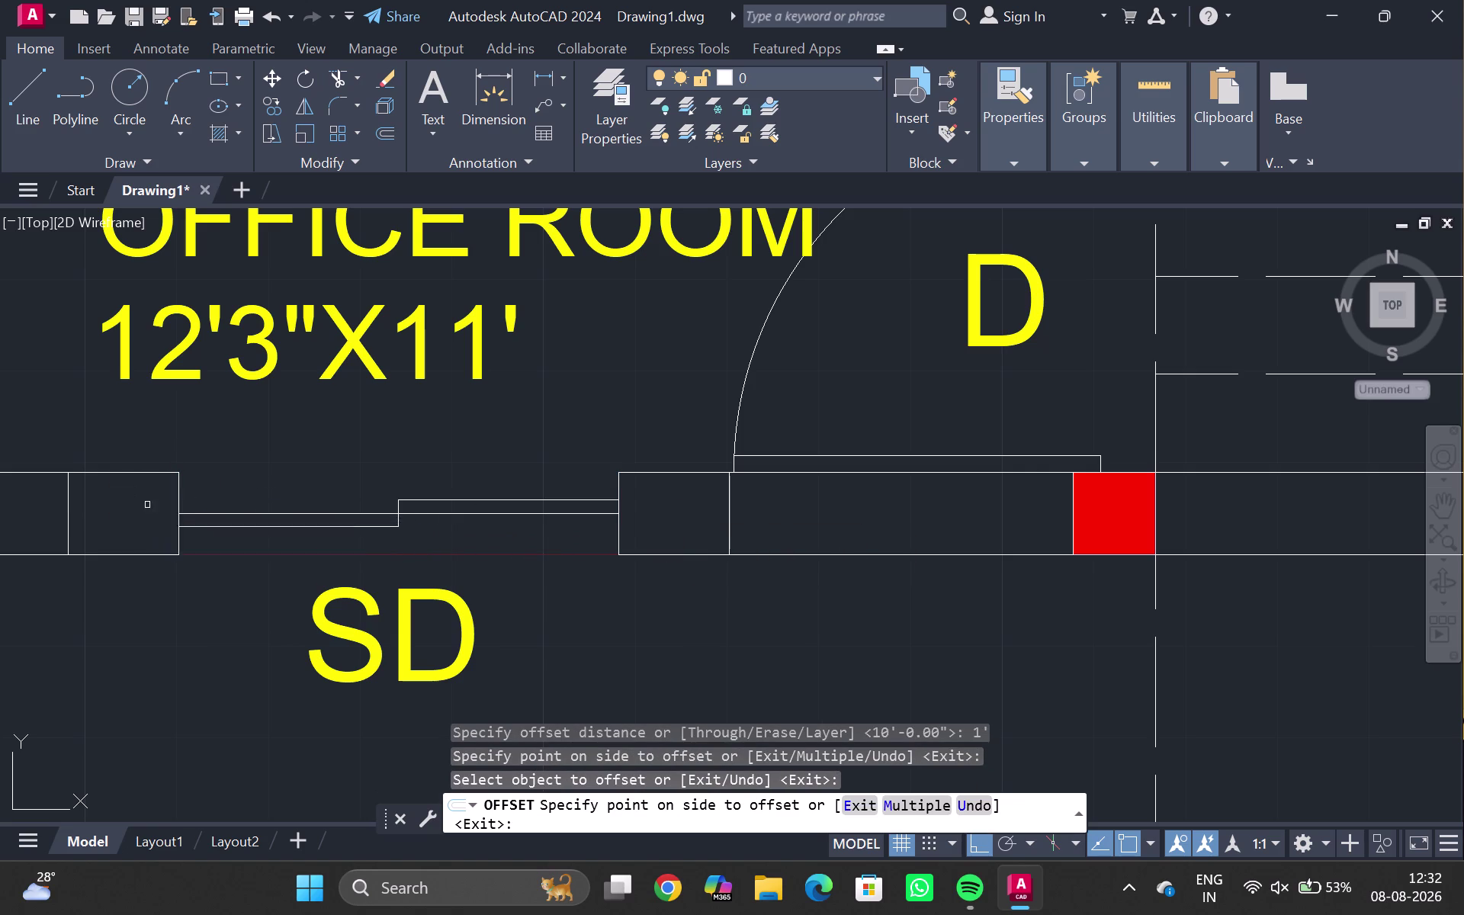
key(Escape)
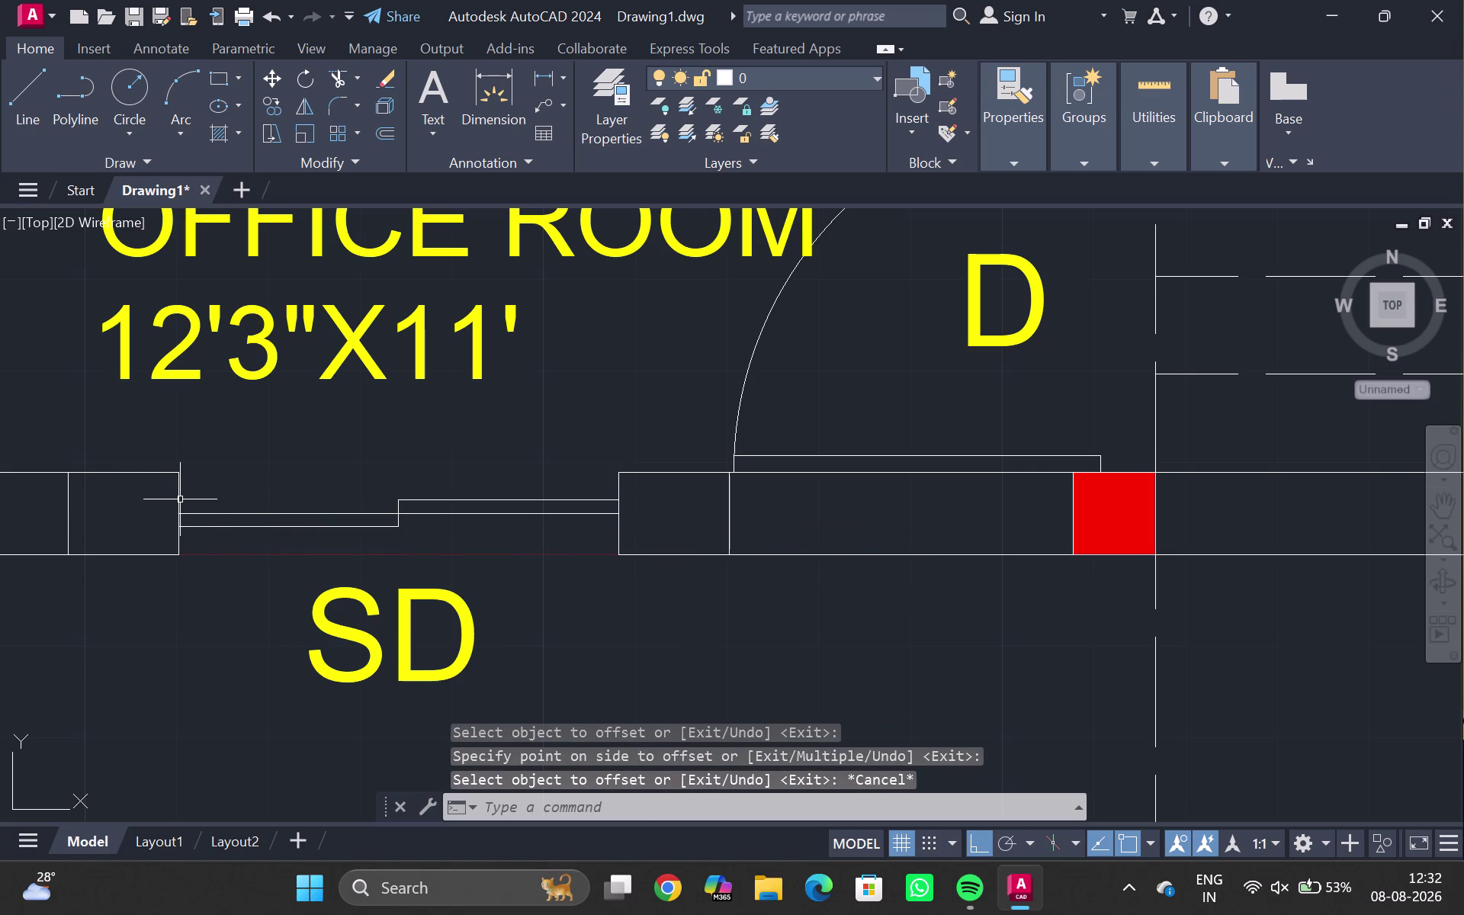
click(179, 497)
key(Delete)
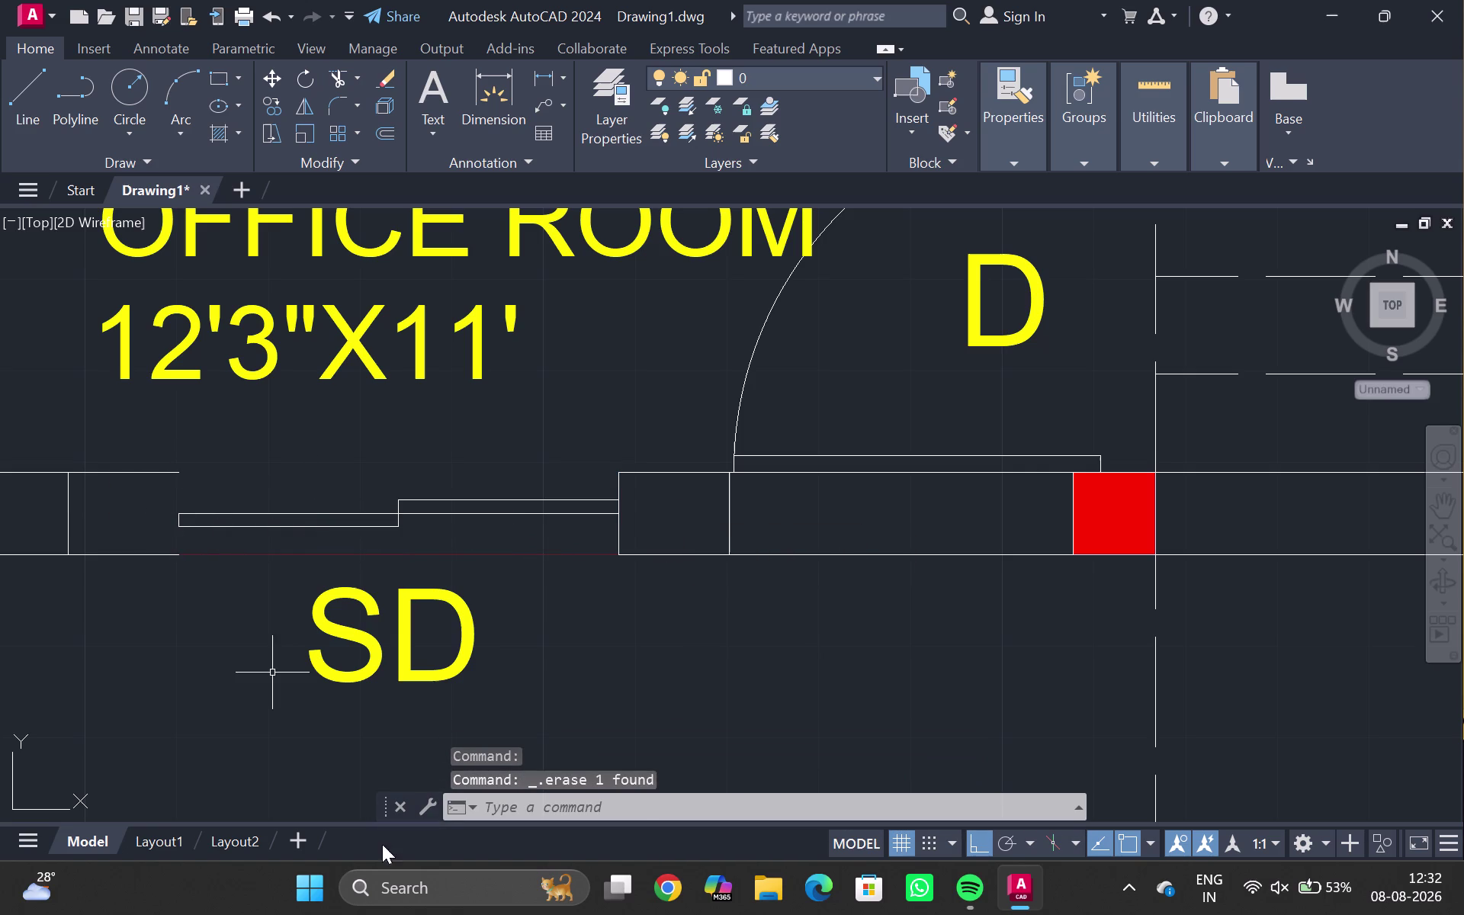
Delete the right end lines, explode the narrow wall rectangle, and extend its two wall lines.
click(620, 490)
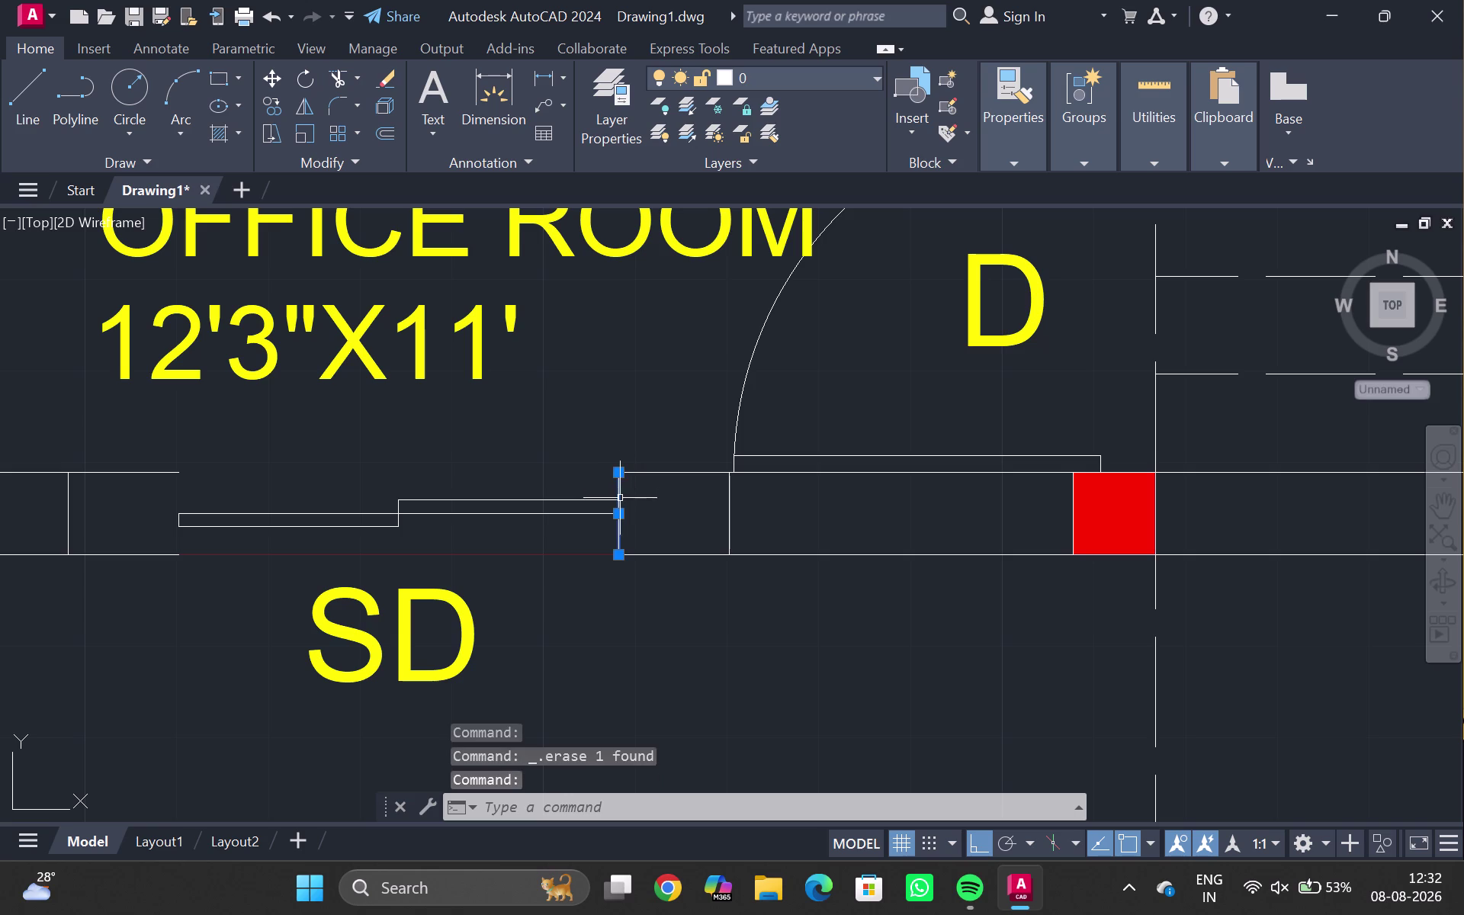
key(Delete)
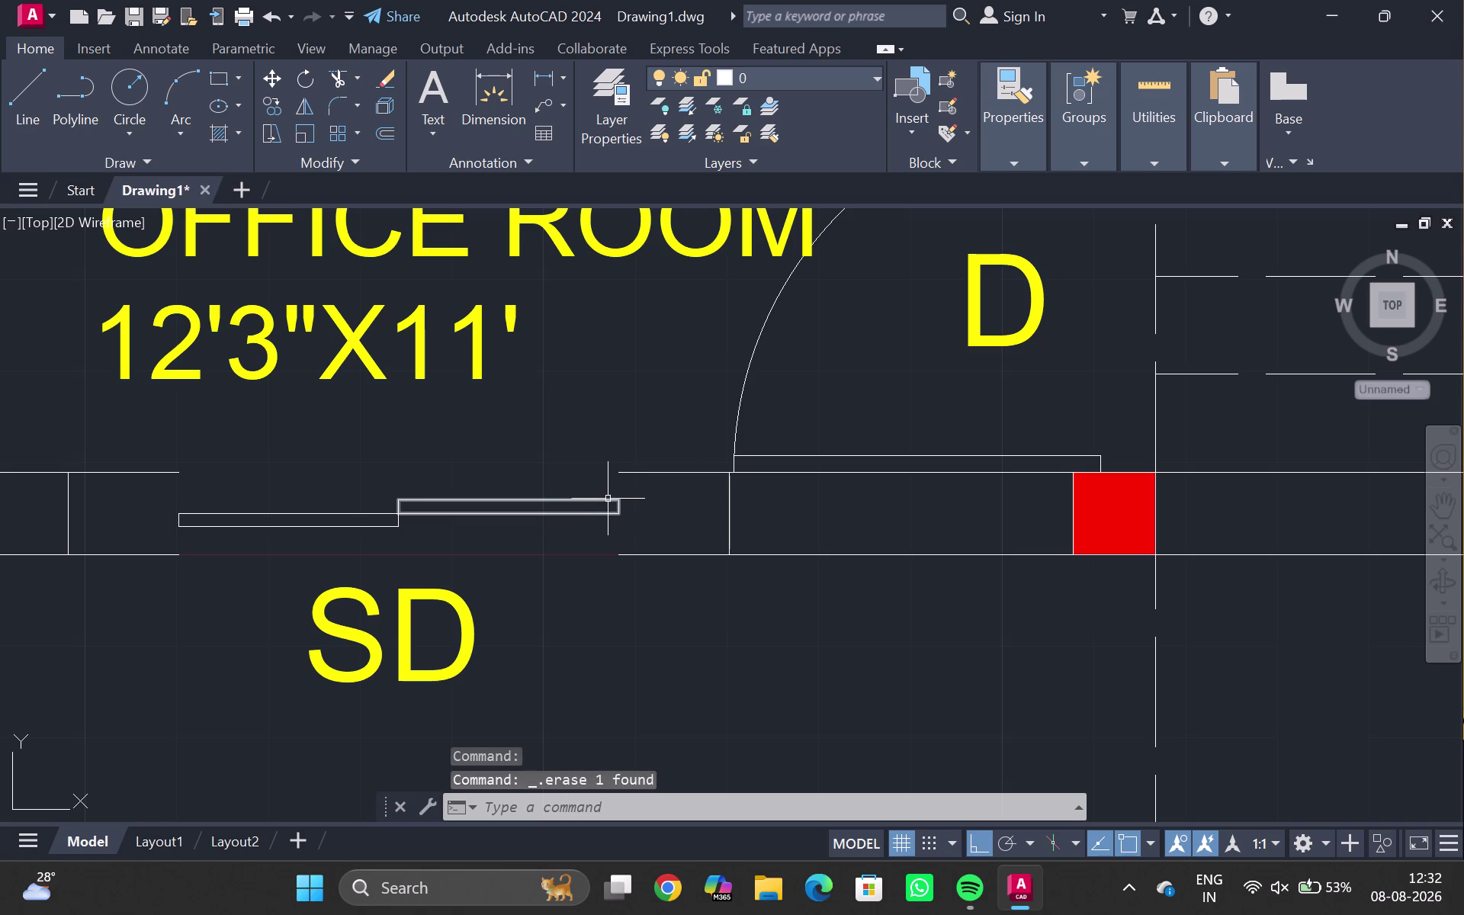
scroll(up, 3)
click(604, 503)
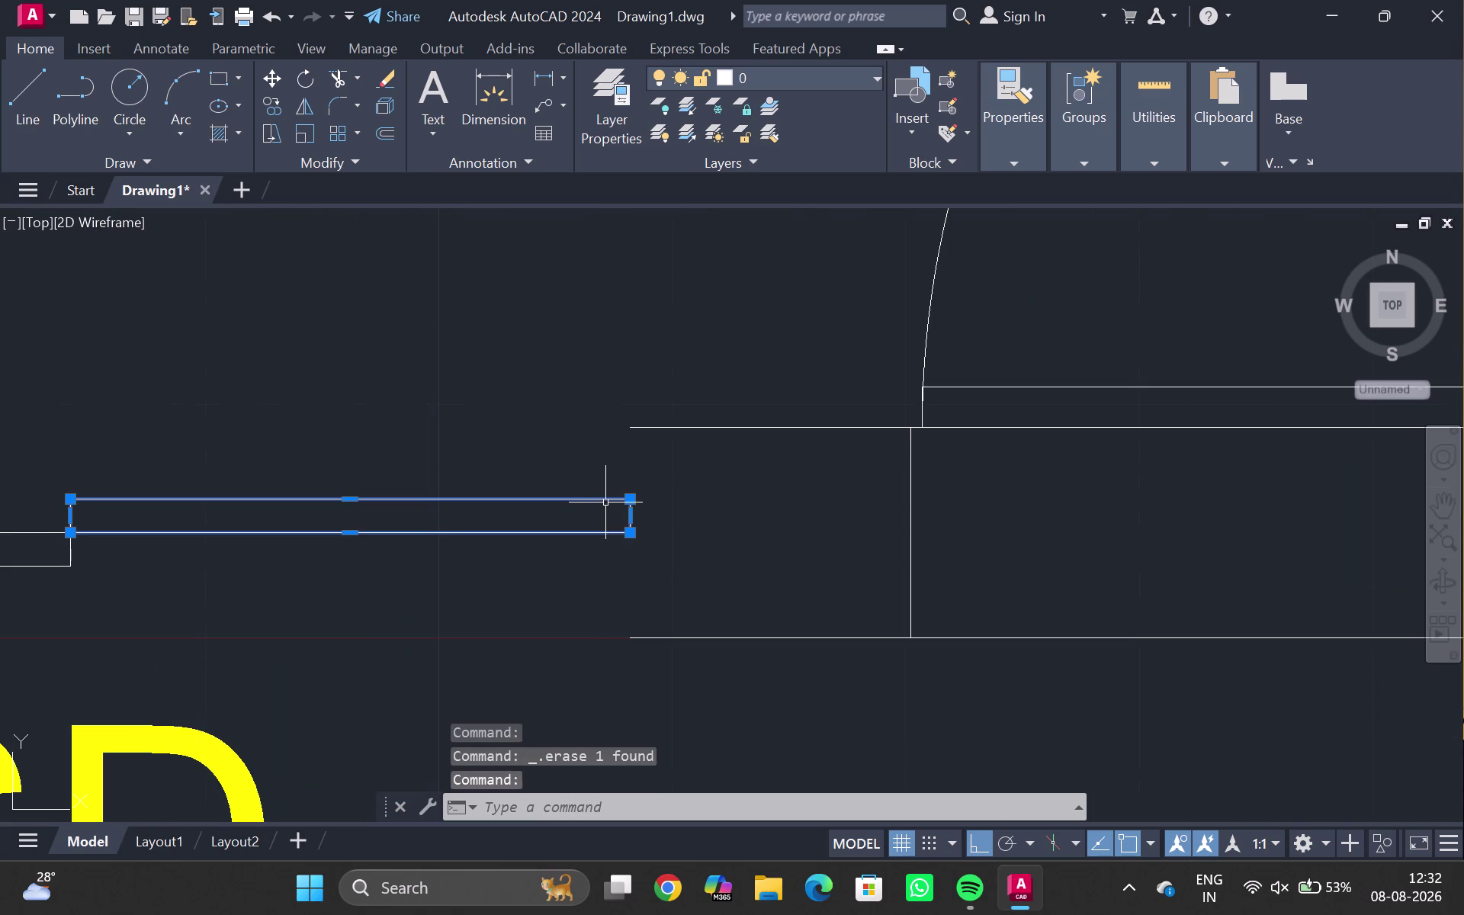
key(x)
key(Return)
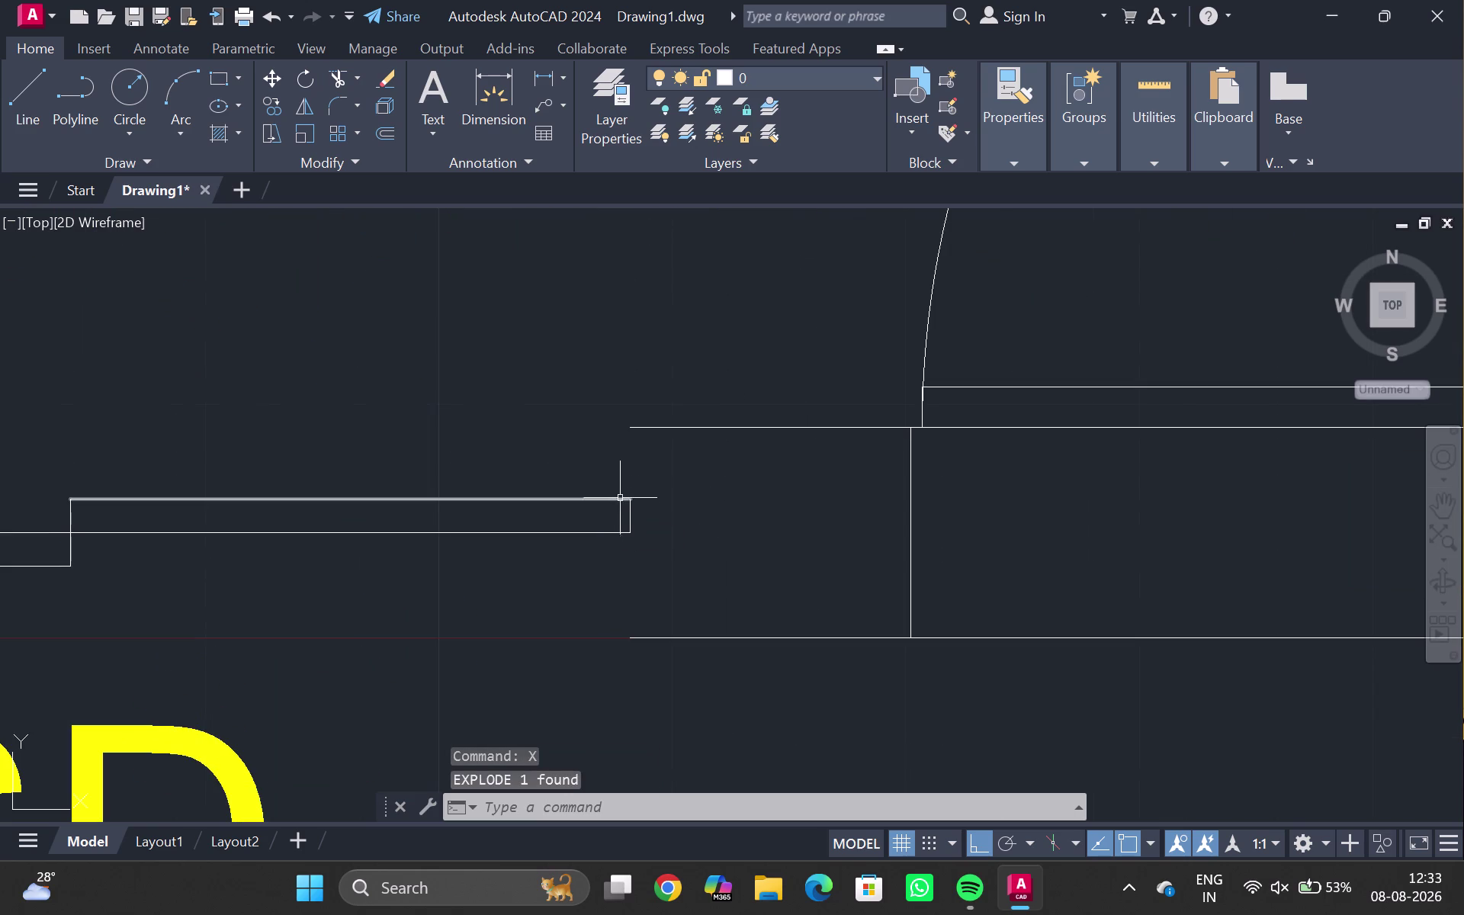
click(627, 513)
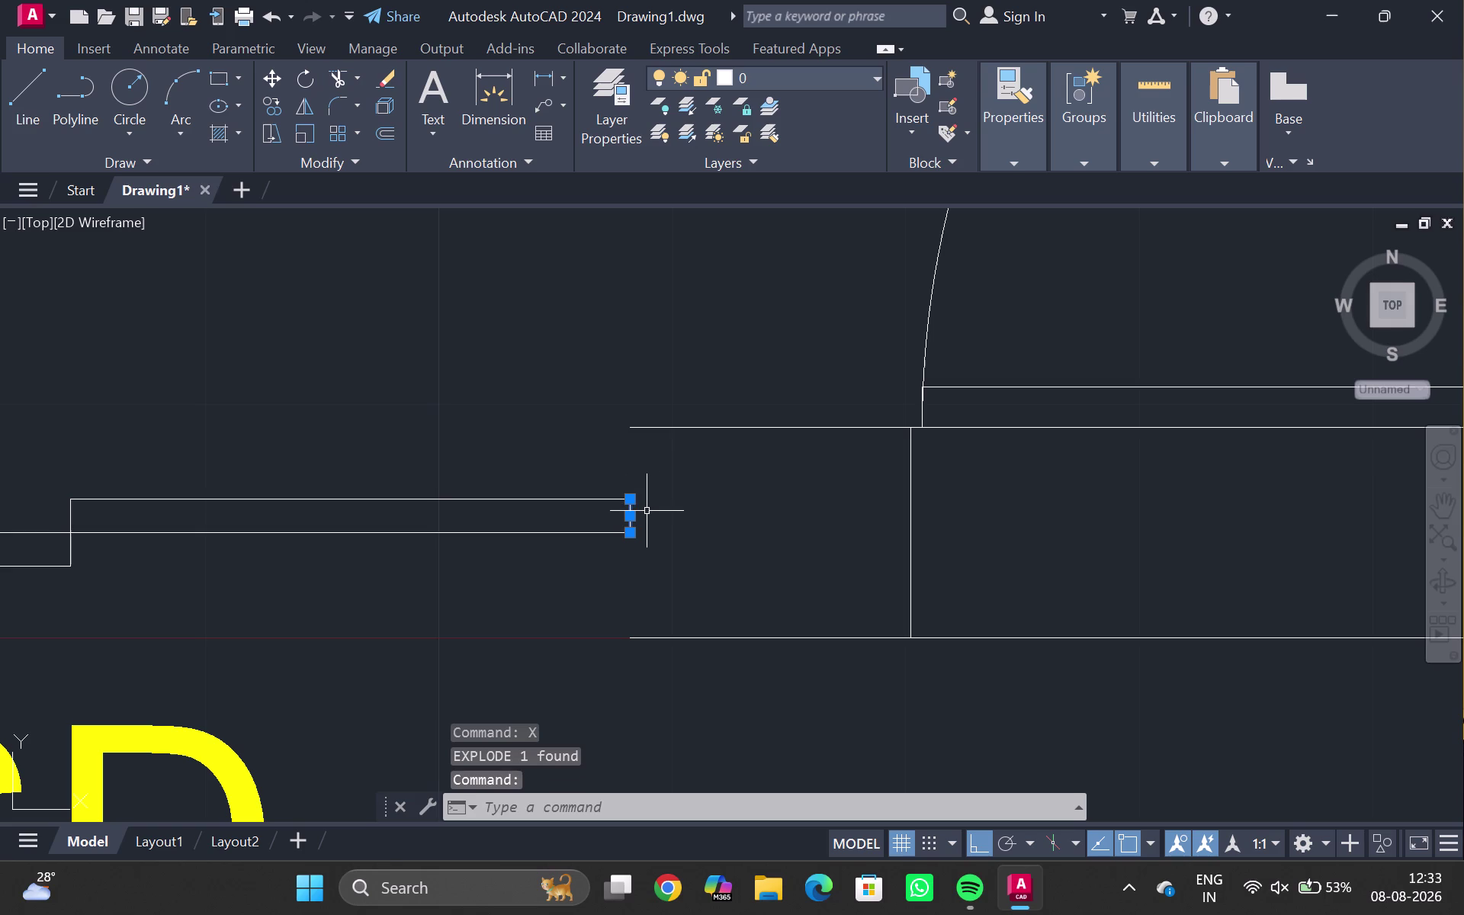
key(Delete)
text(EX)
key(Return)
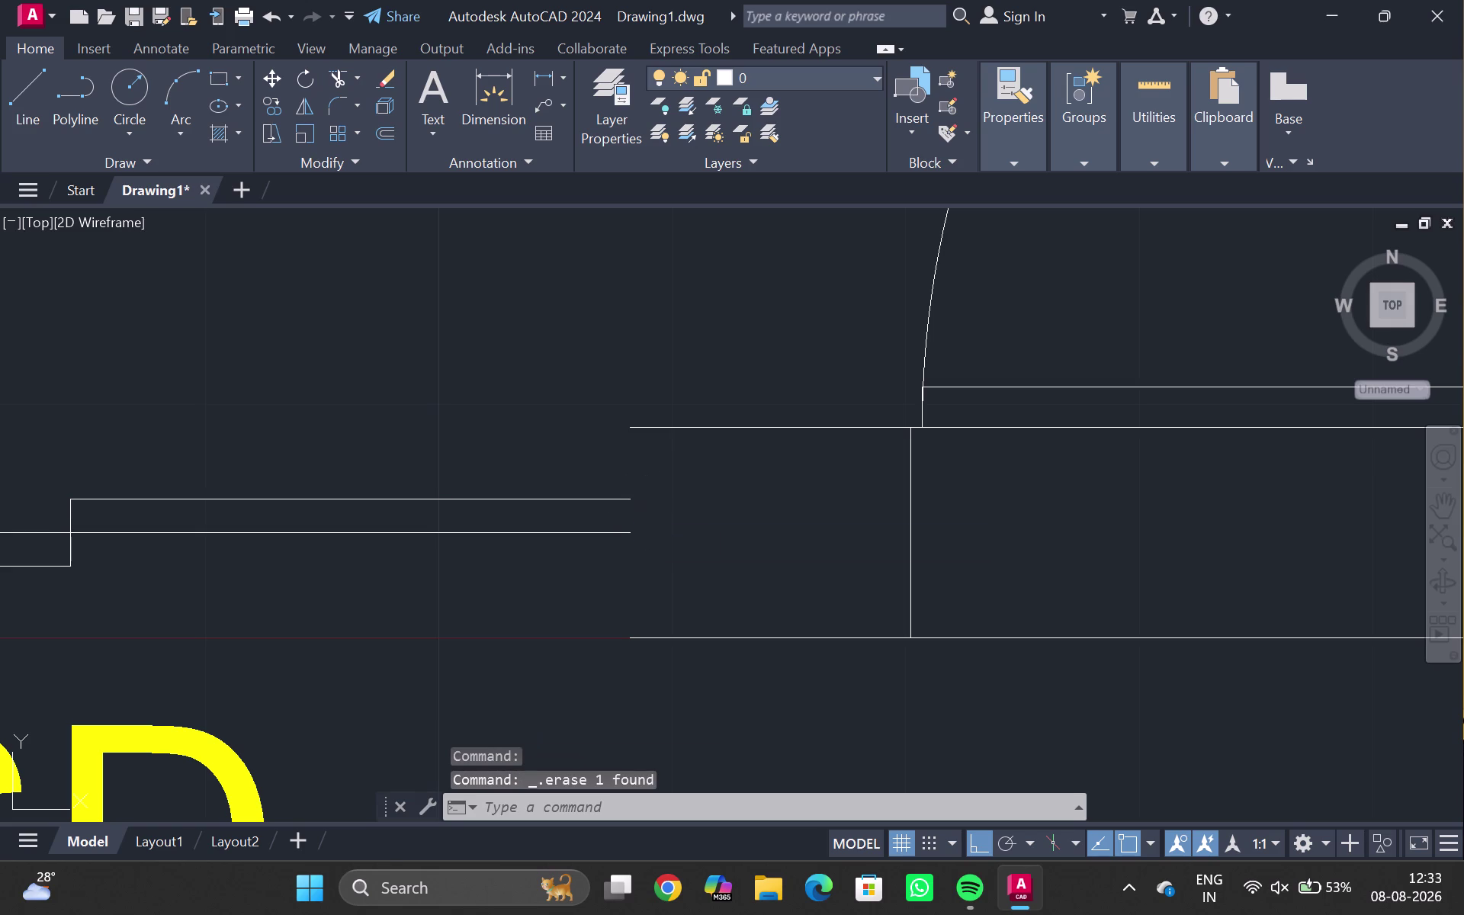
drag(547, 422, 485, 666)
key(Escape)
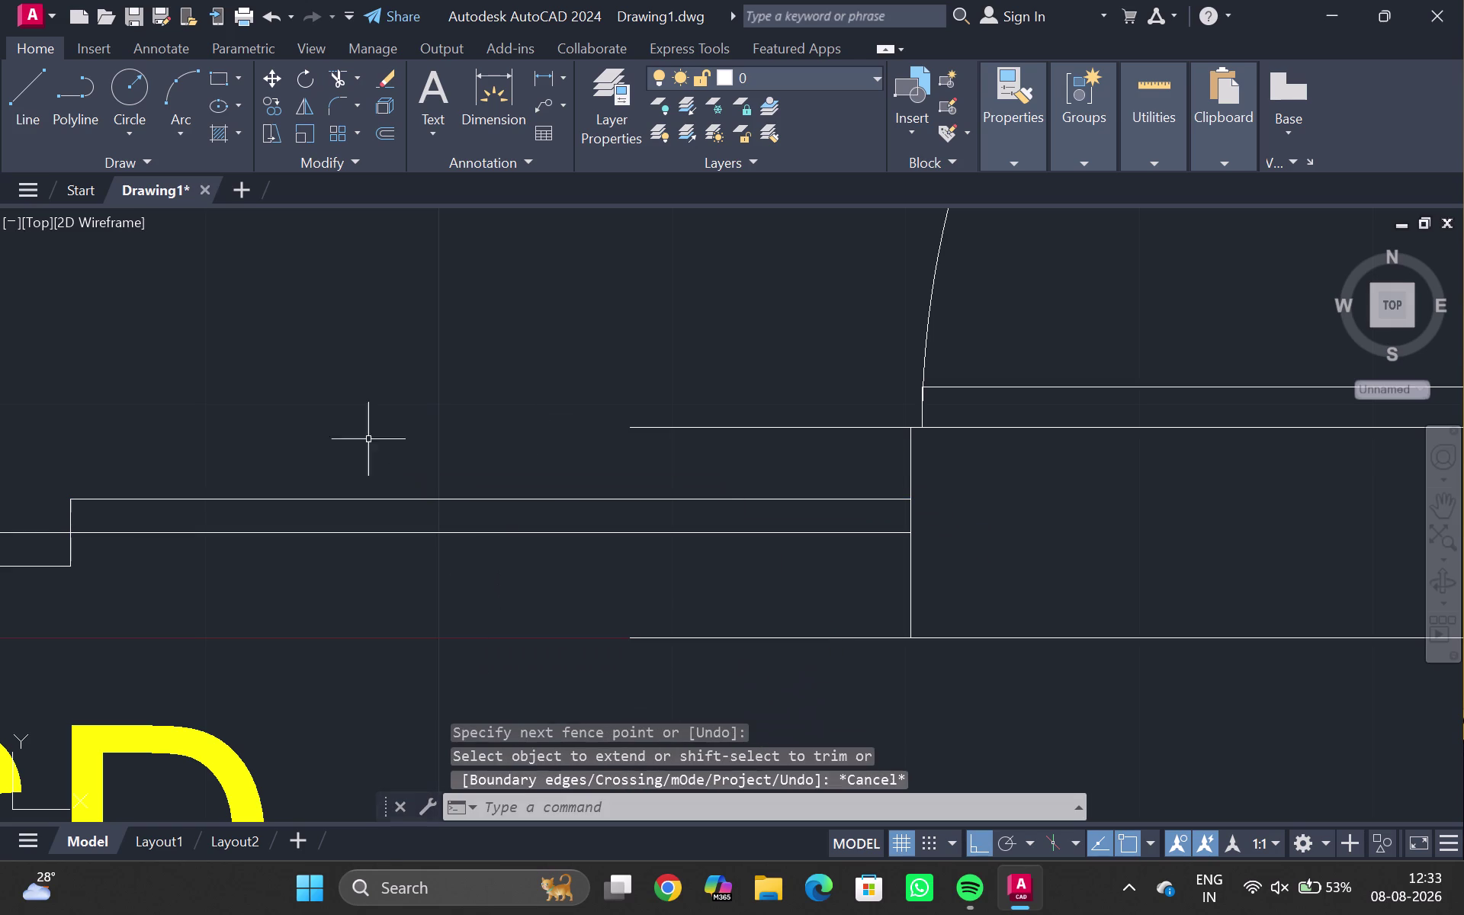
At the wall's left end, explode the outline, try an extend, and delete the old end line.
middle_drag(329, 432, 470, 453)
scroll(down, 3)
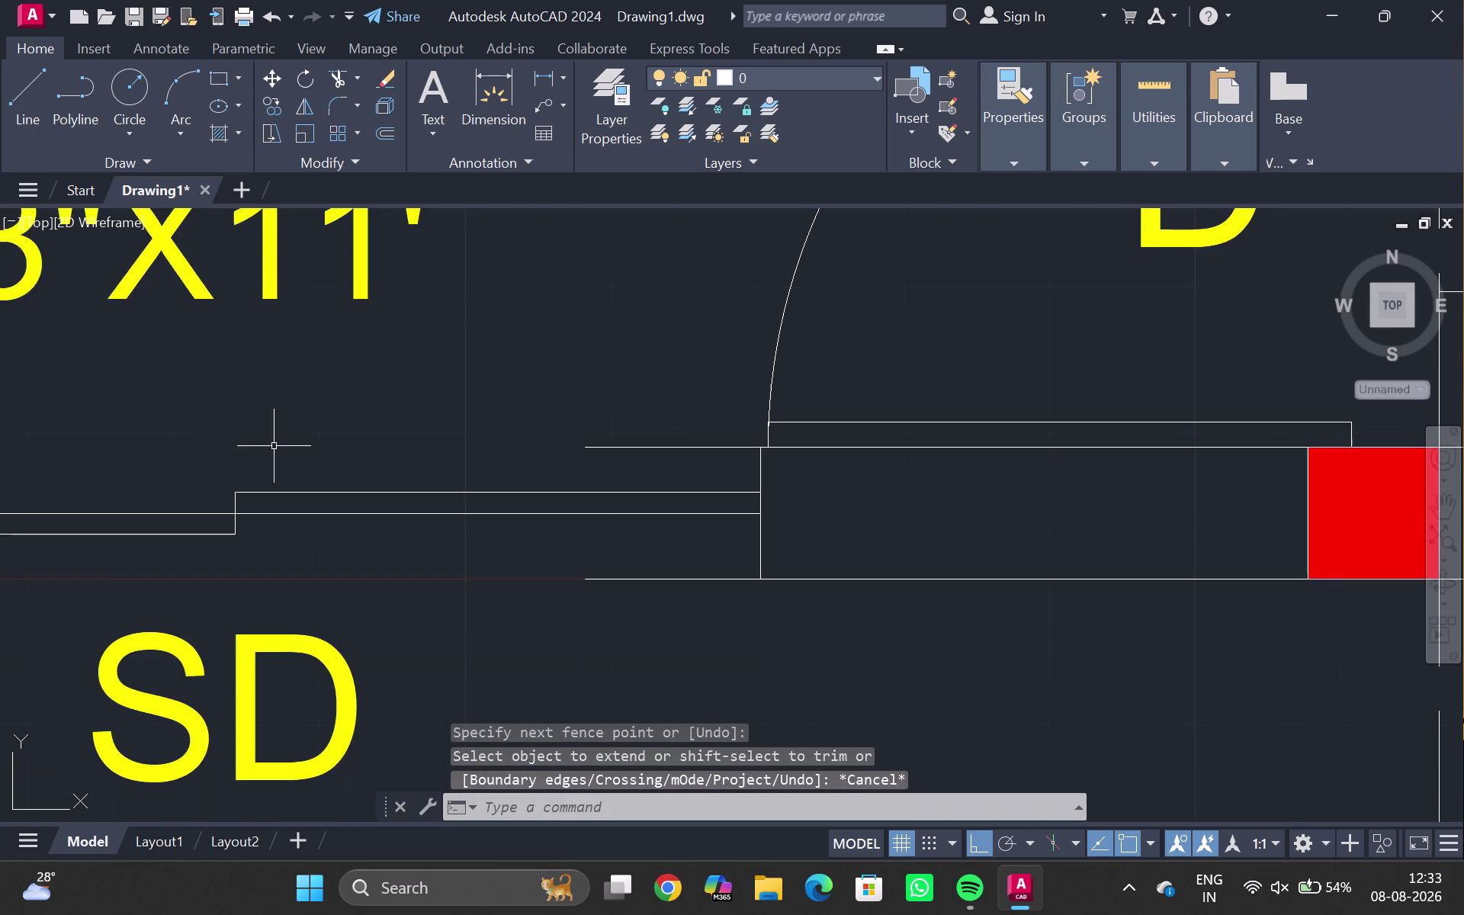
middle_drag(218, 449, 630, 455)
scroll(up, 3)
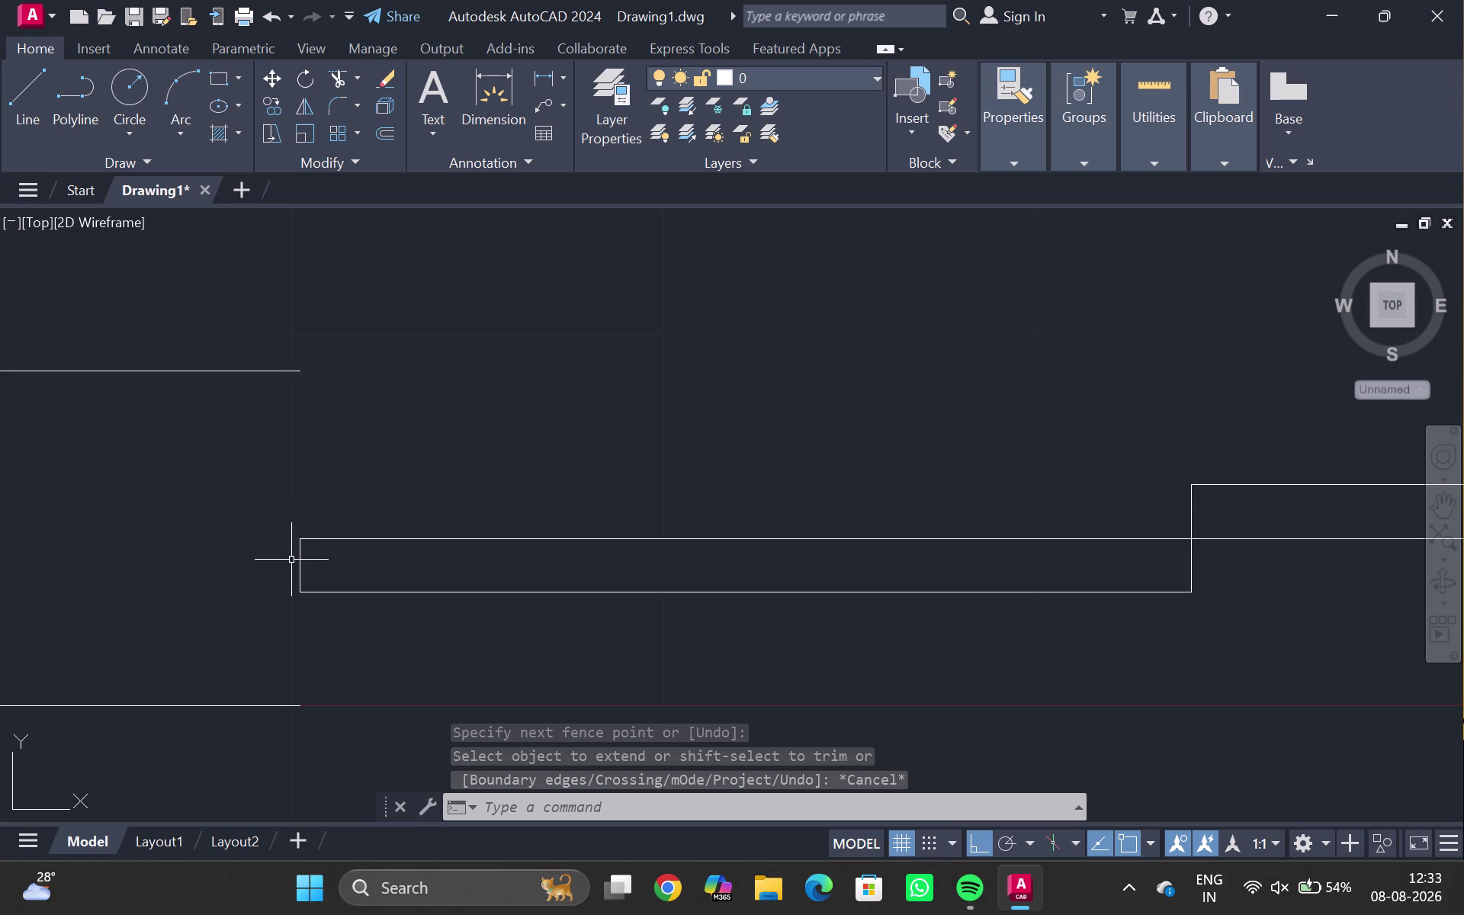
click(298, 562)
key(x)
key(Return)
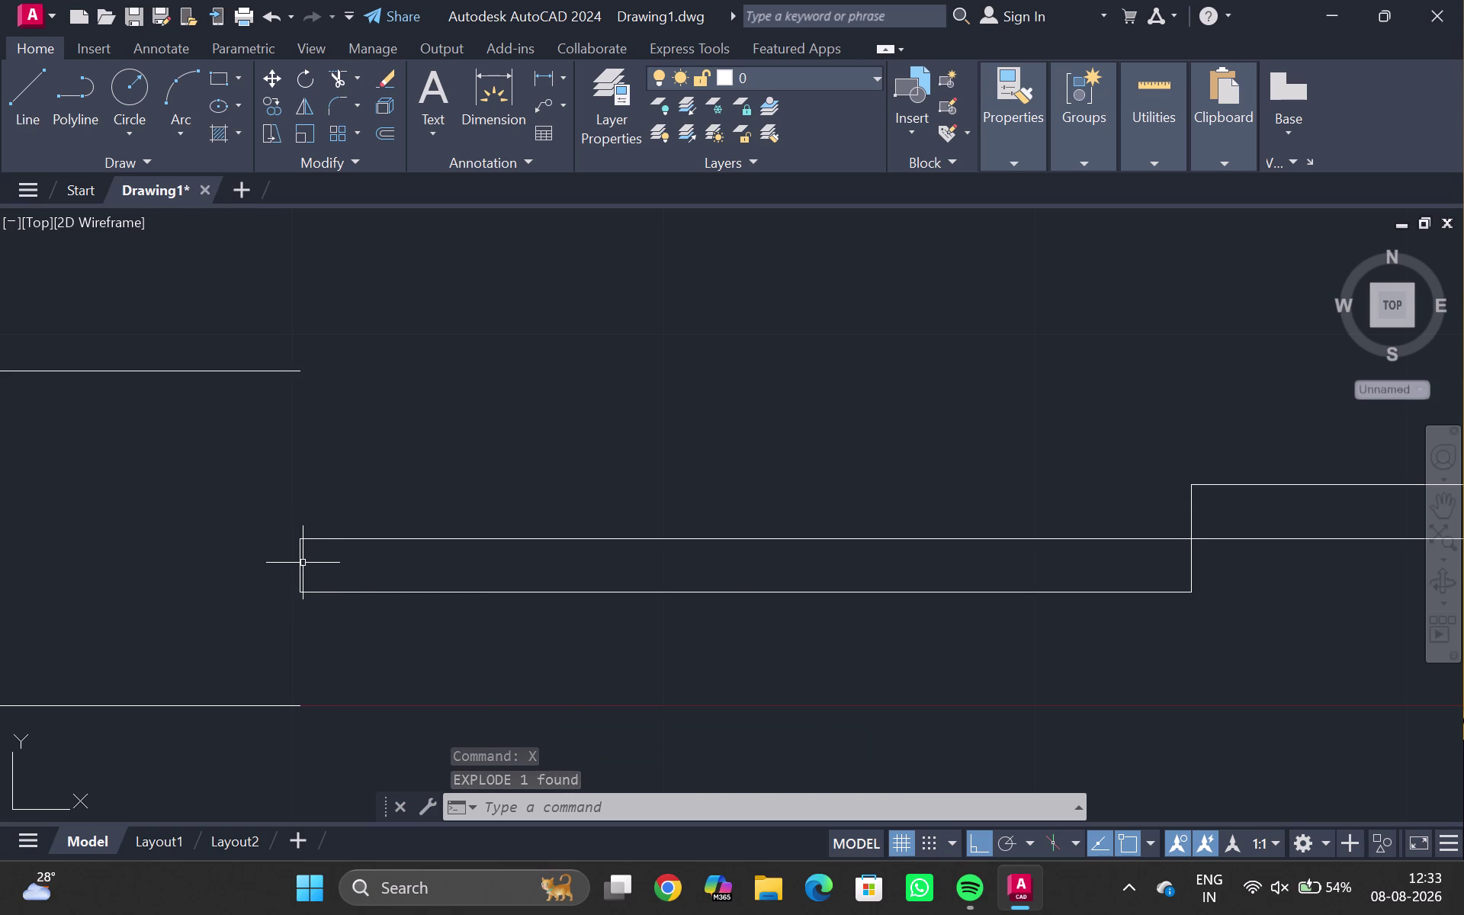
click(300, 553)
key(BackSpace)
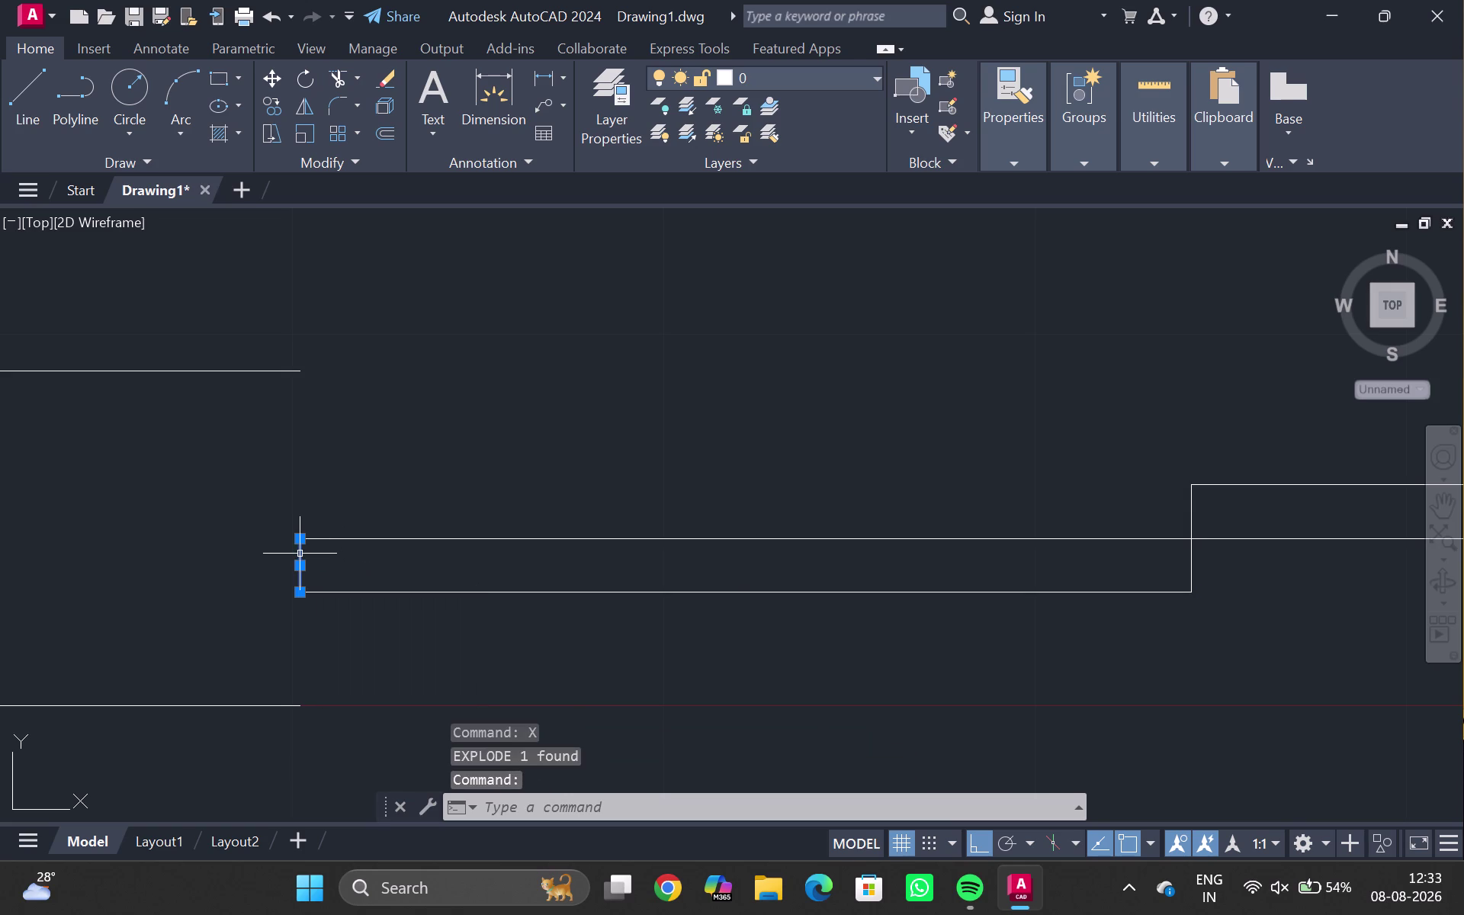
text(EX)
key(Return)
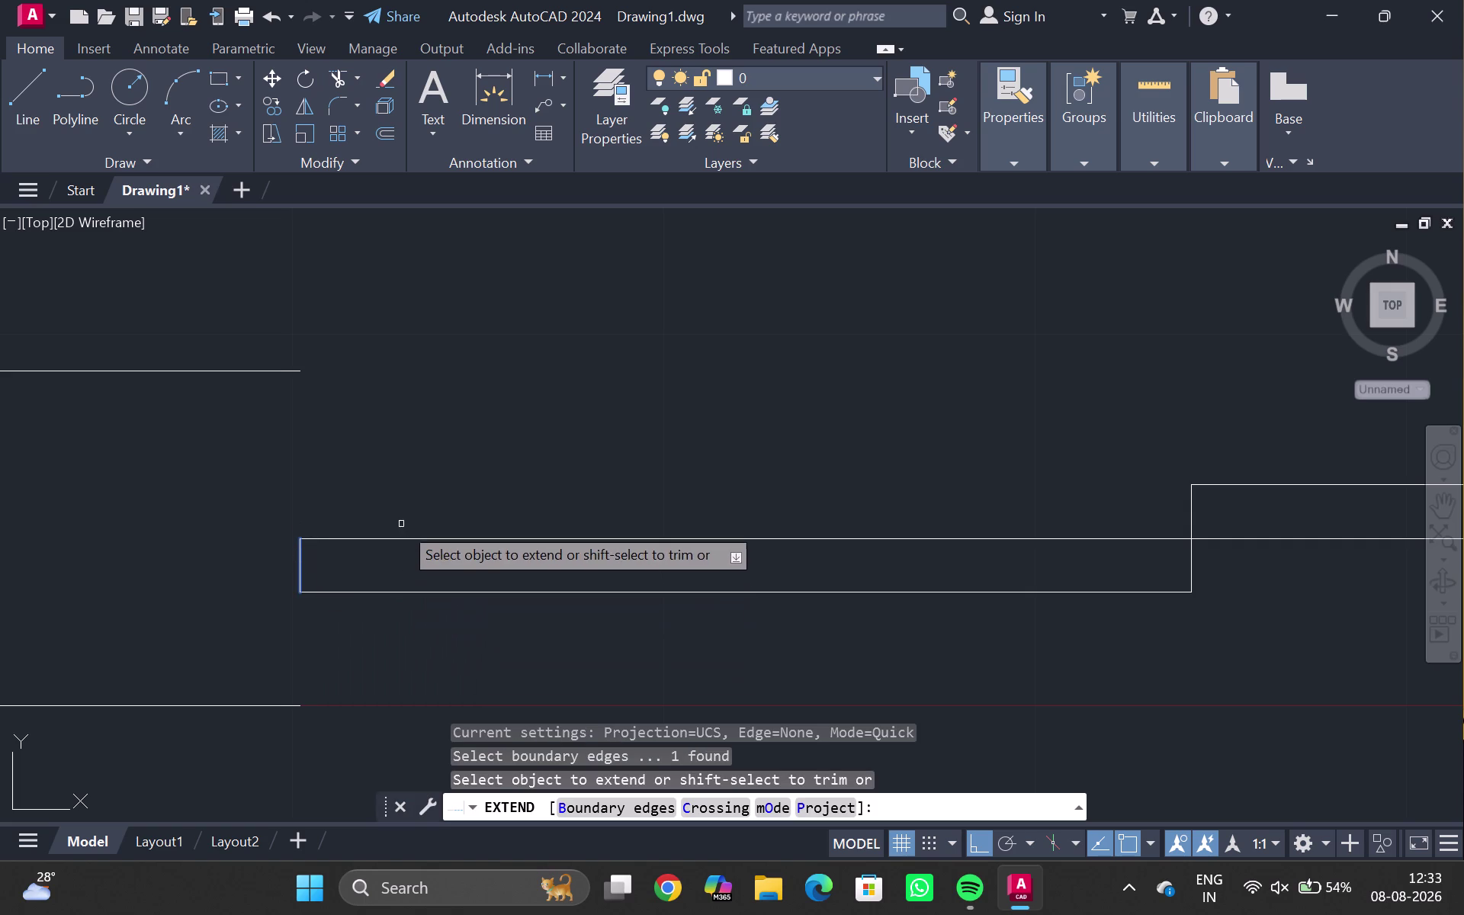
drag(394, 512, 397, 697)
key(Escape)
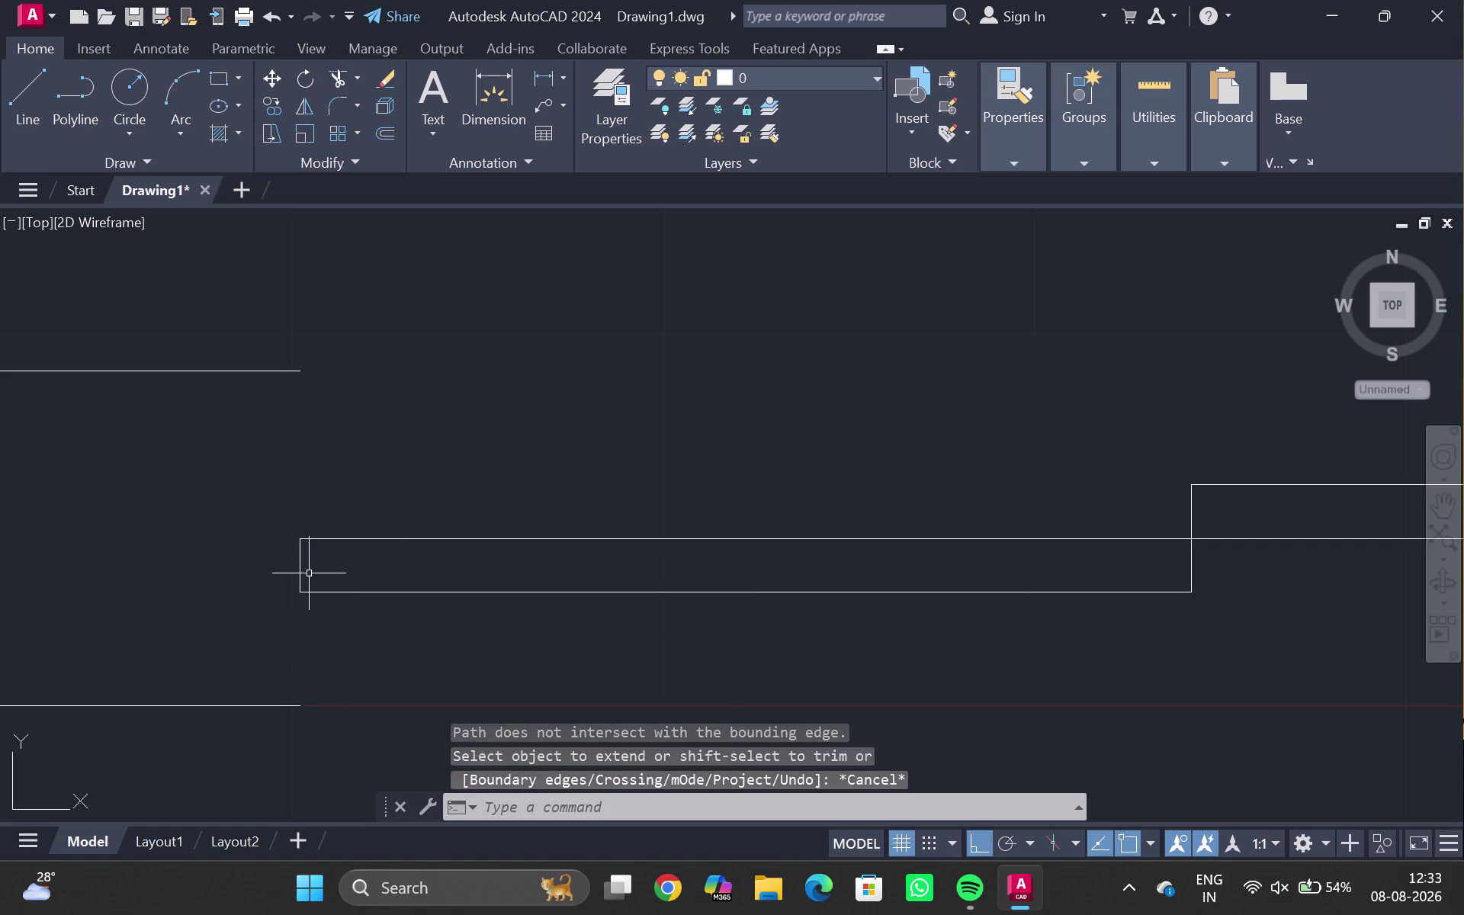
click(302, 563)
click(299, 558)
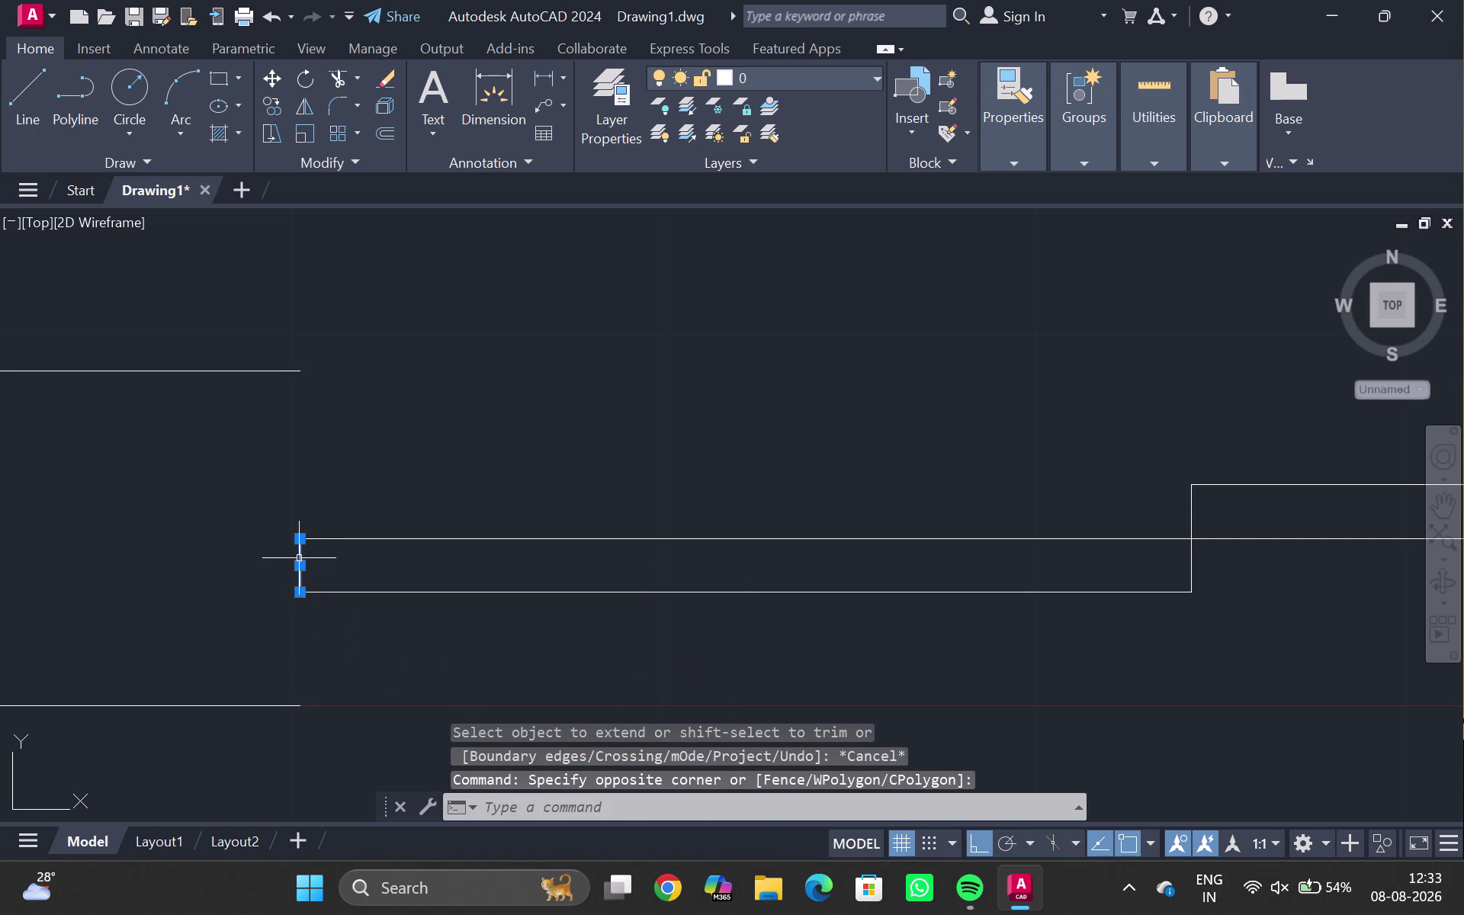
key(Delete)
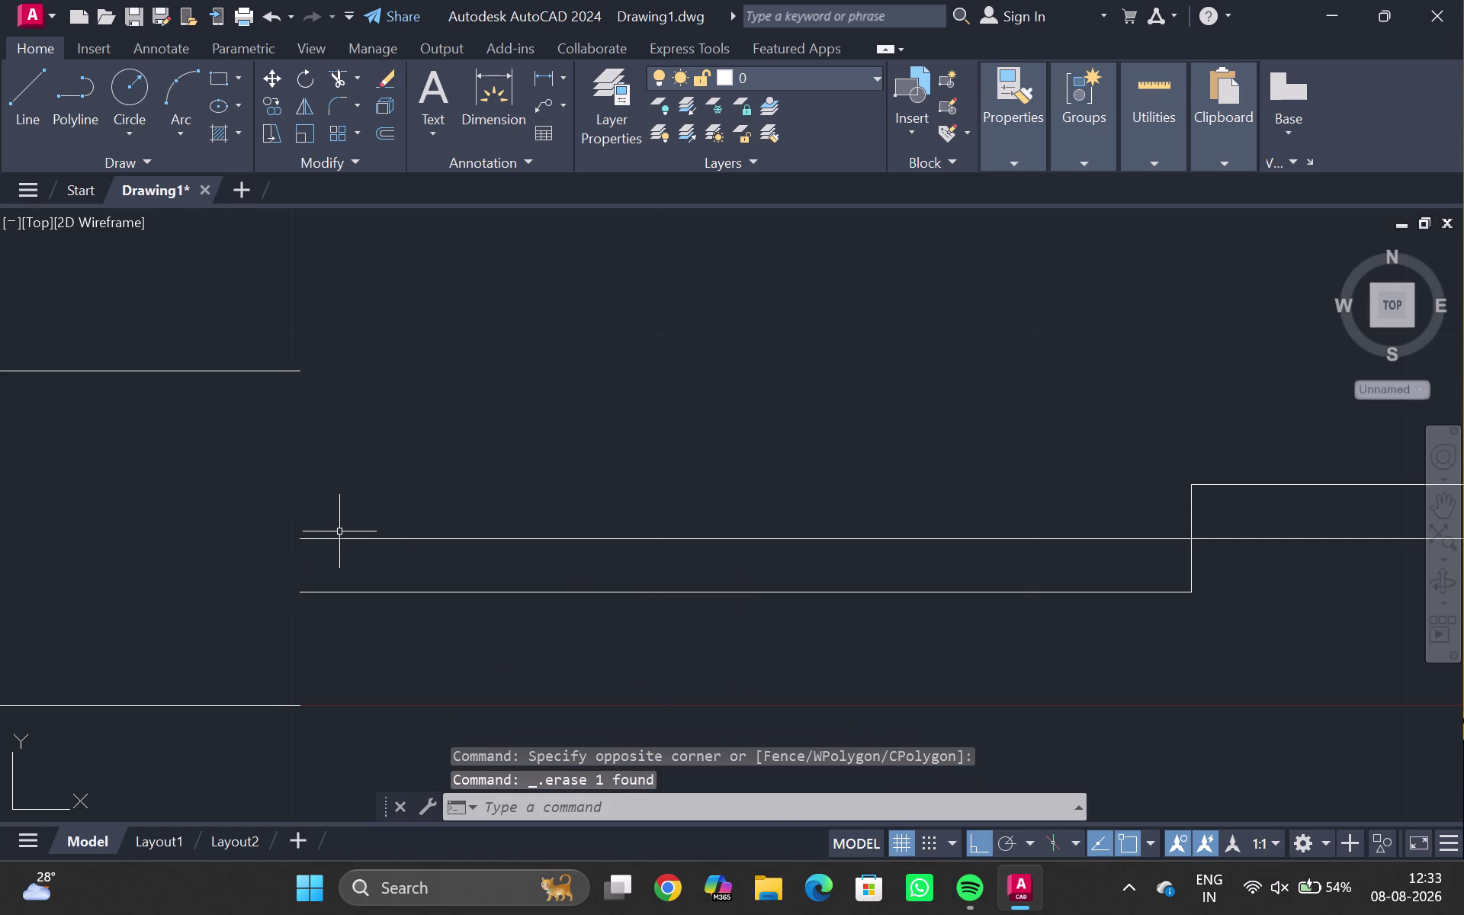
Extend the left wall lines to the new end line using EXTEND fences.
text(EX)
key(Return)
drag(464, 493, 465, 756)
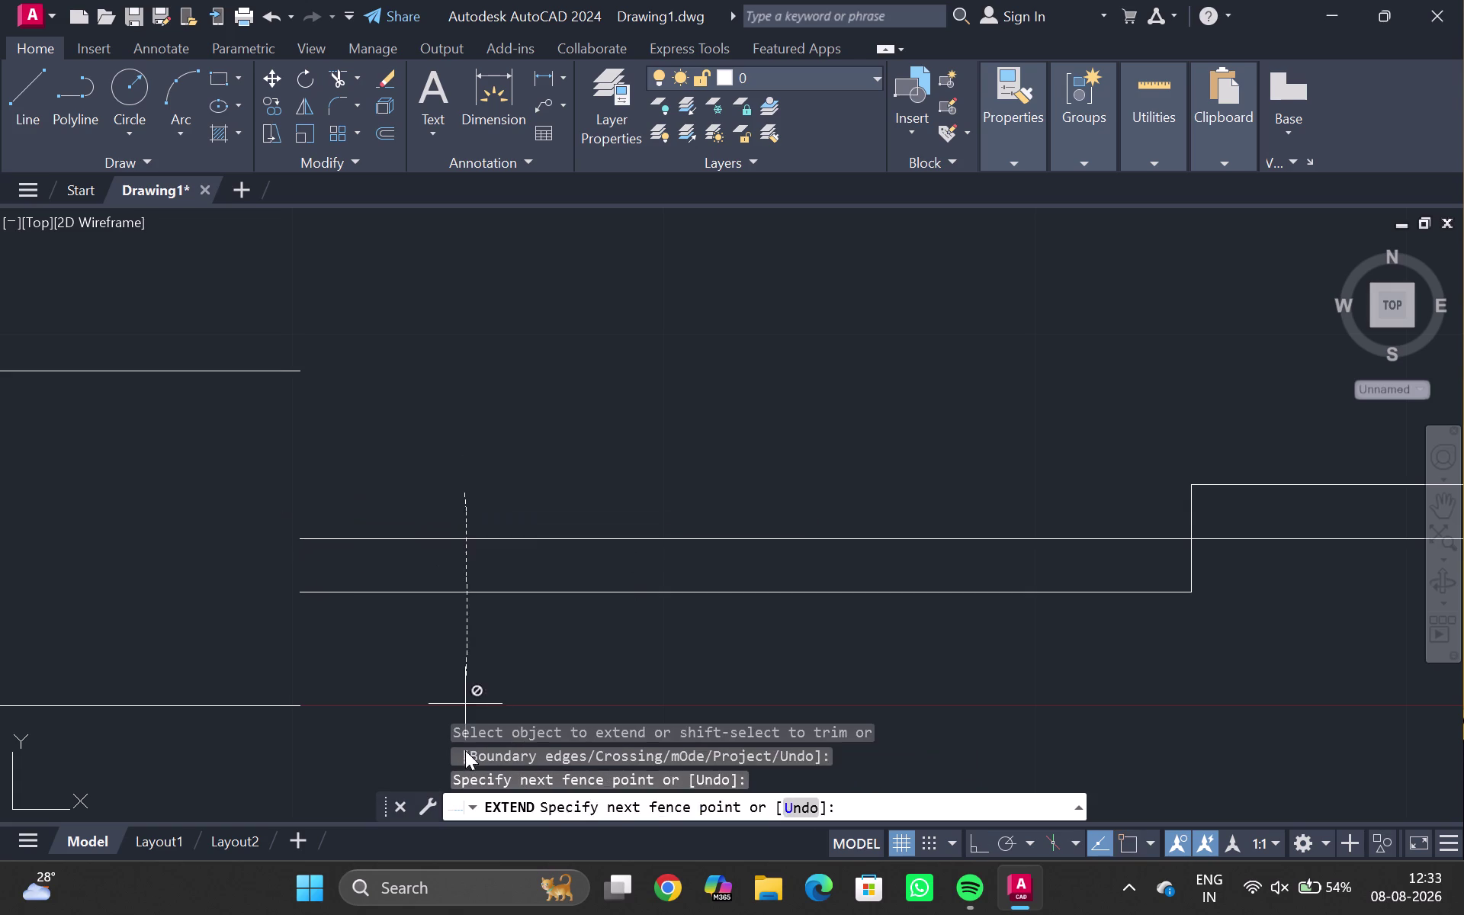
drag(404, 444, 369, 620)
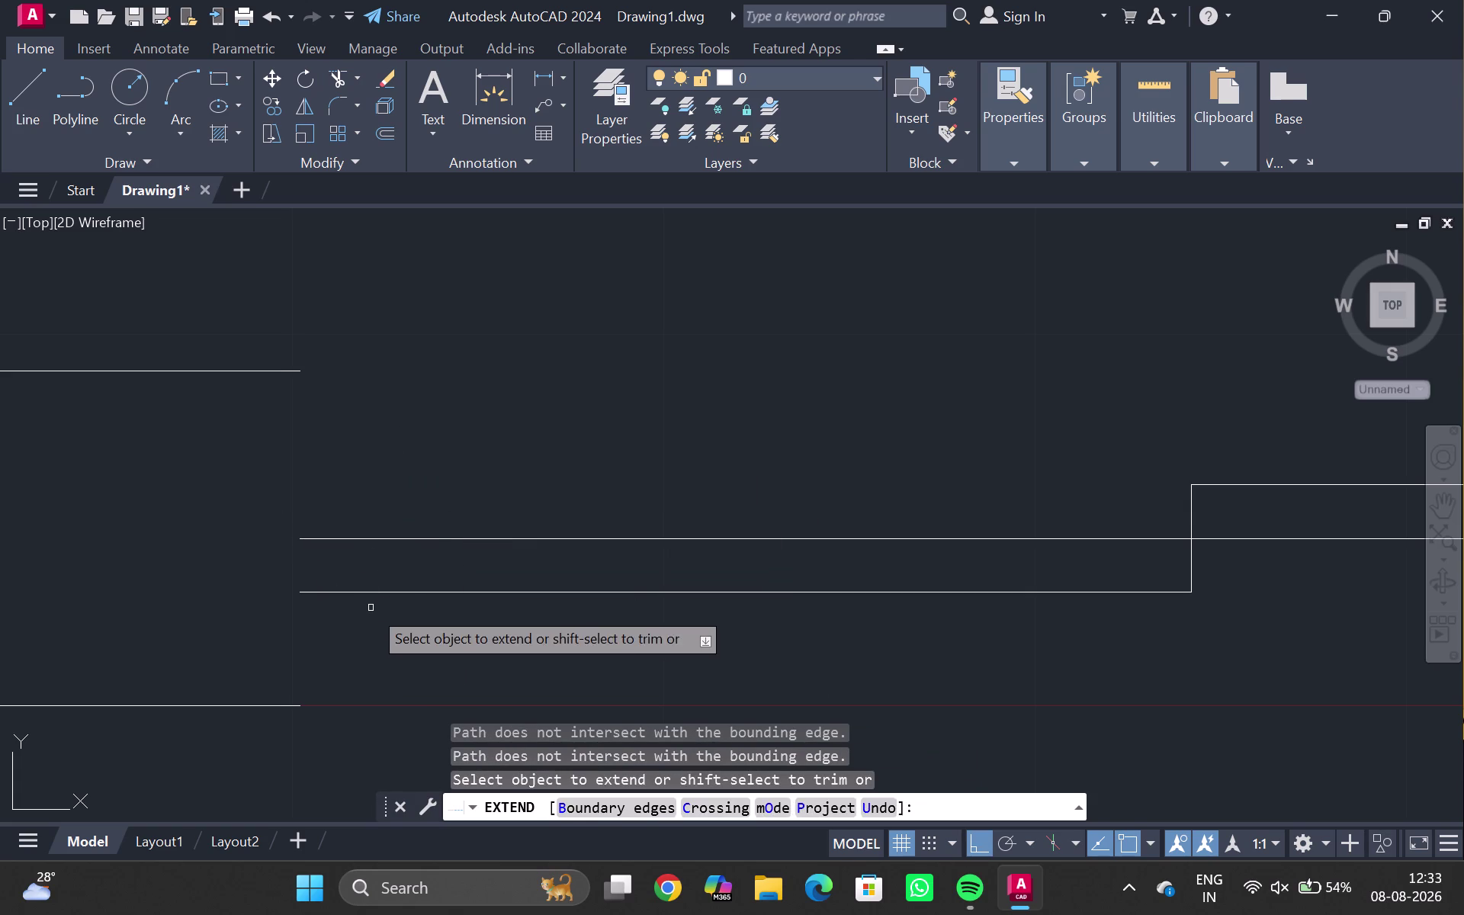
key(Escape)
scroll(down, 3)
middle_drag(254, 548, 261, 552)
text(E)
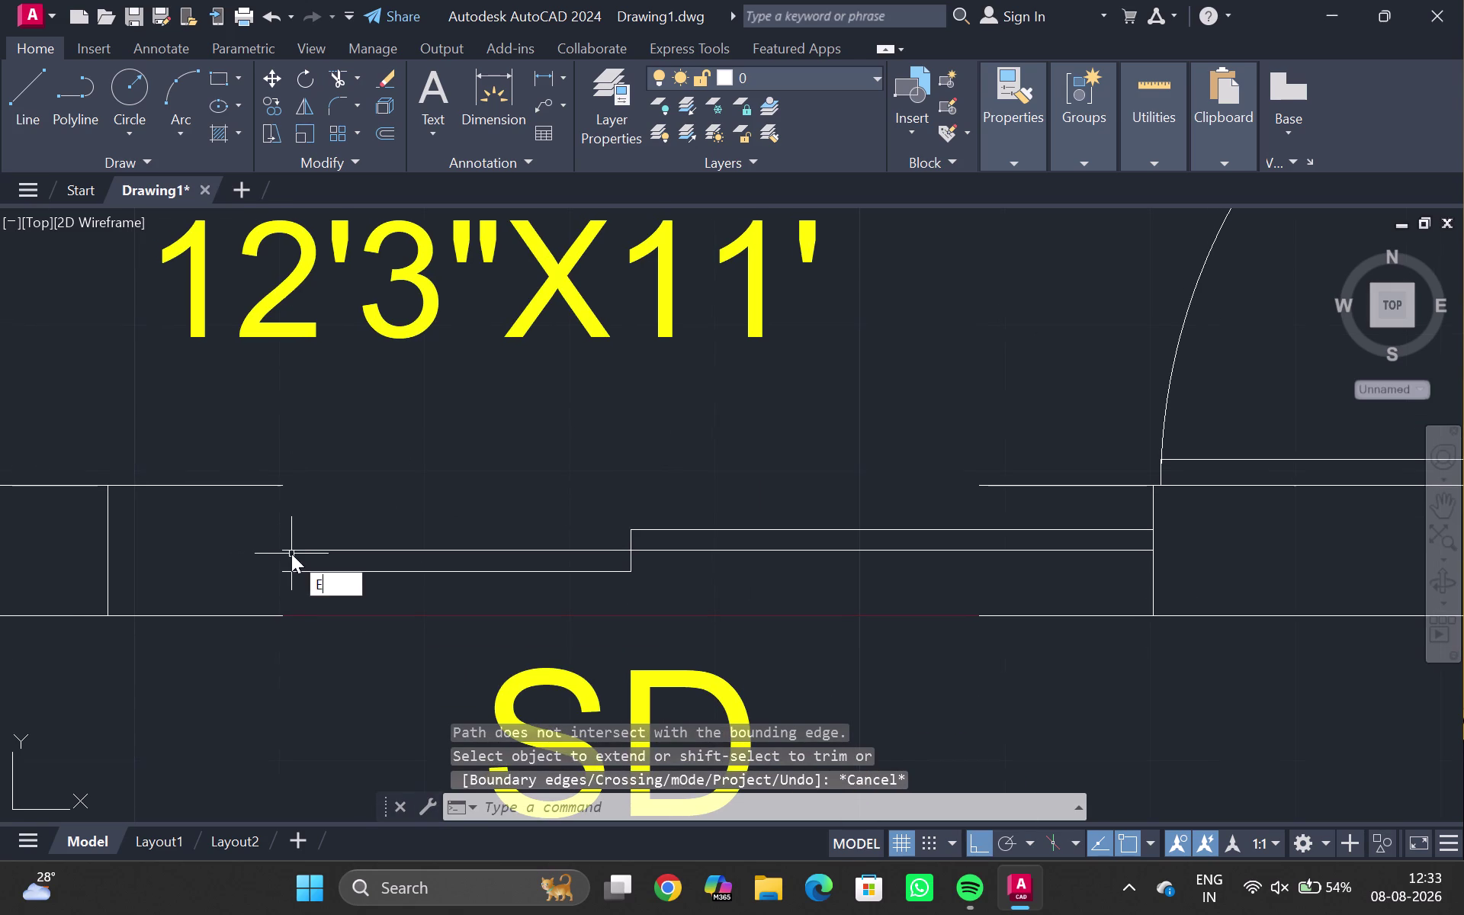
text(X)
key(Return)
drag(314, 528, 315, 533)
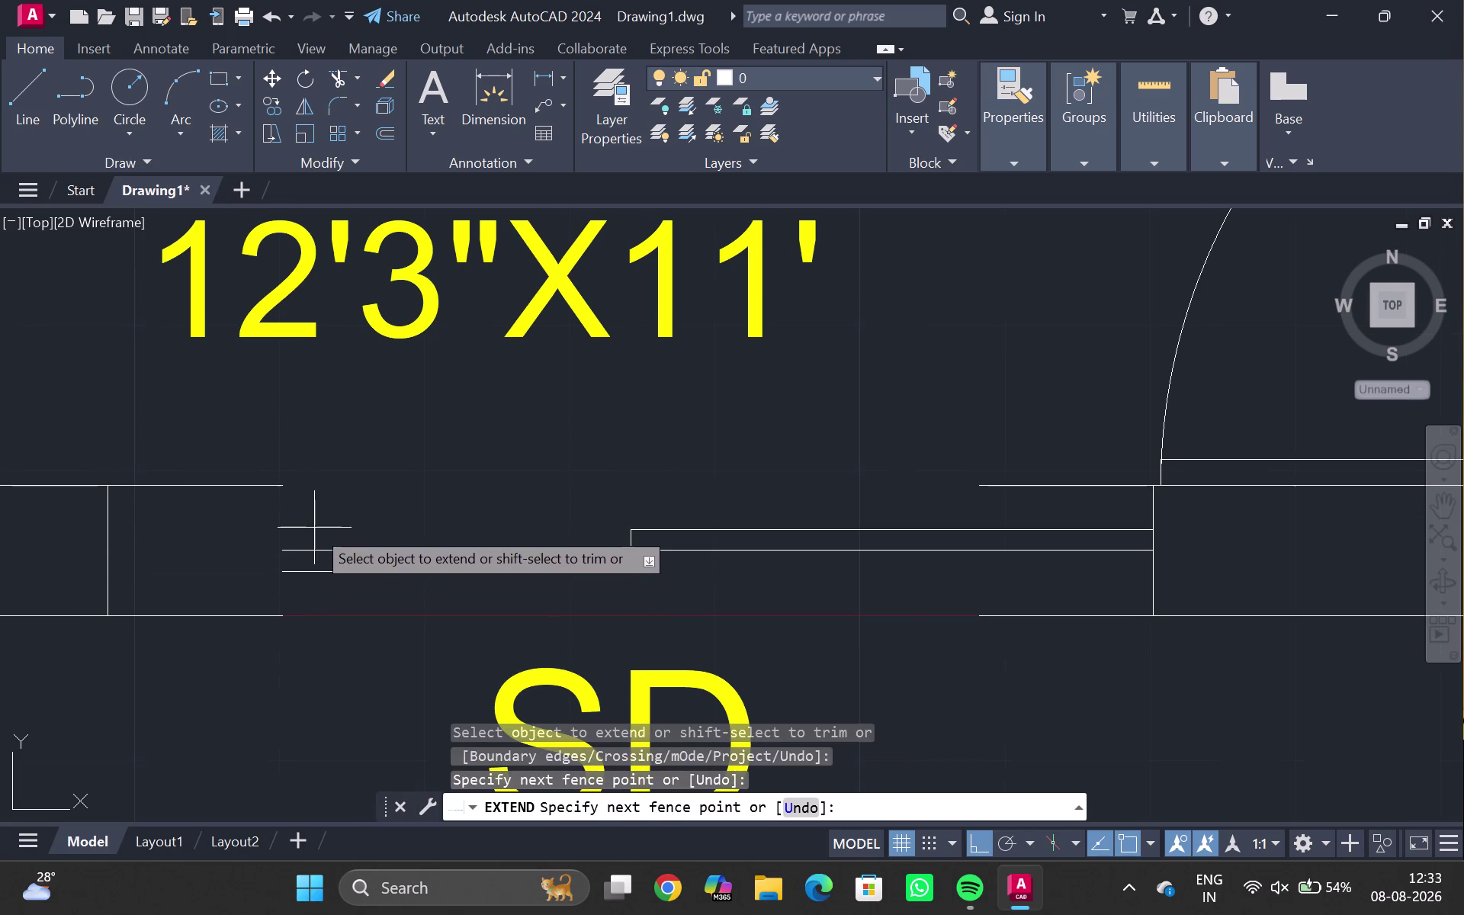
drag(315, 533, 329, 601)
key(Escape)
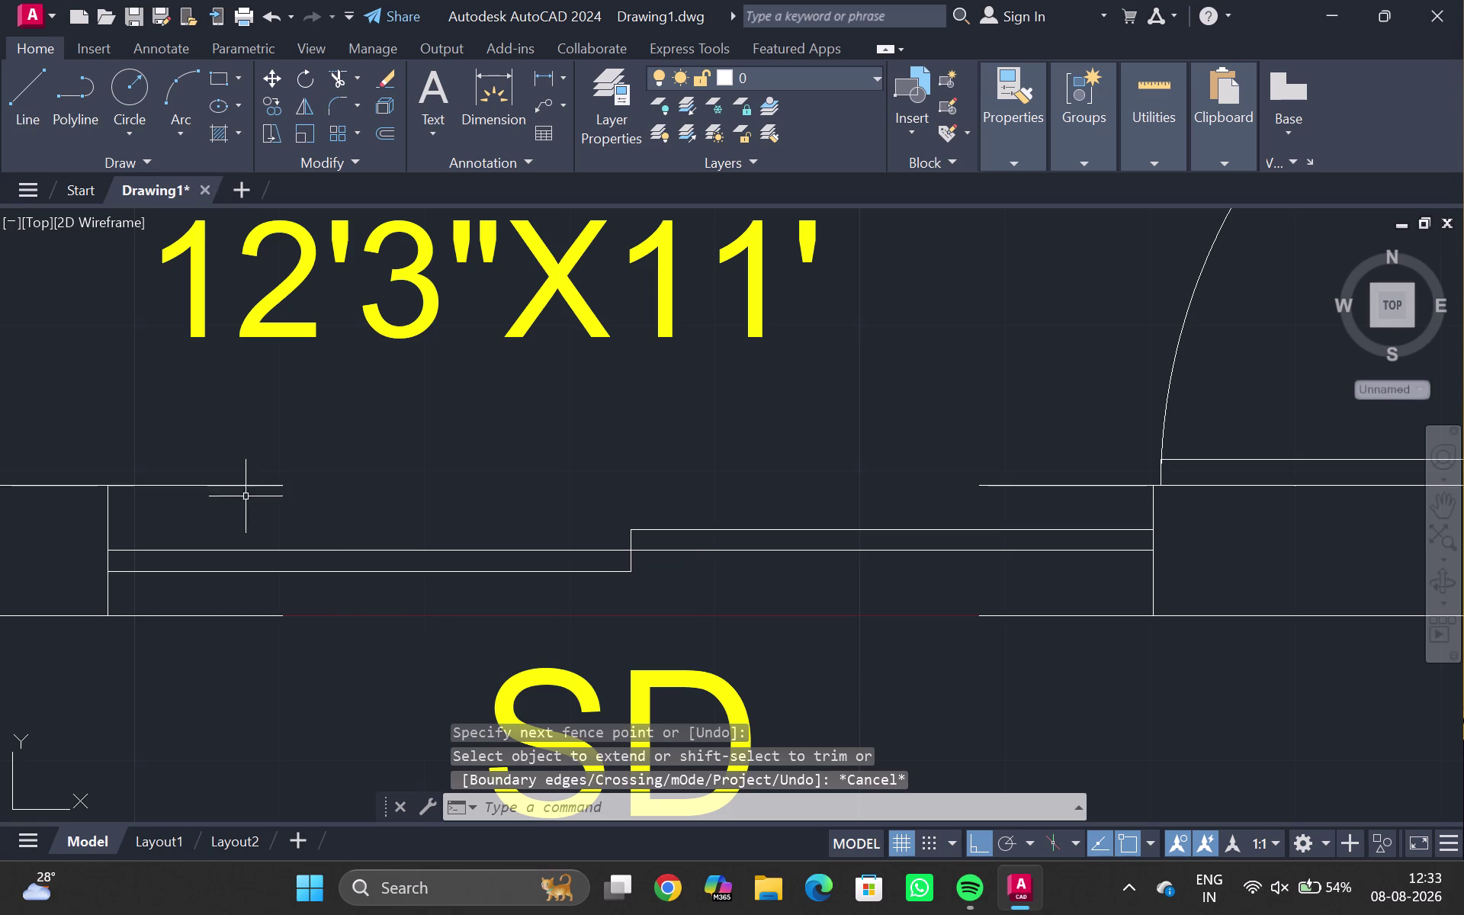
Trim the overhanging line ends at both the left and right walls.
text(TR)
key(Return)
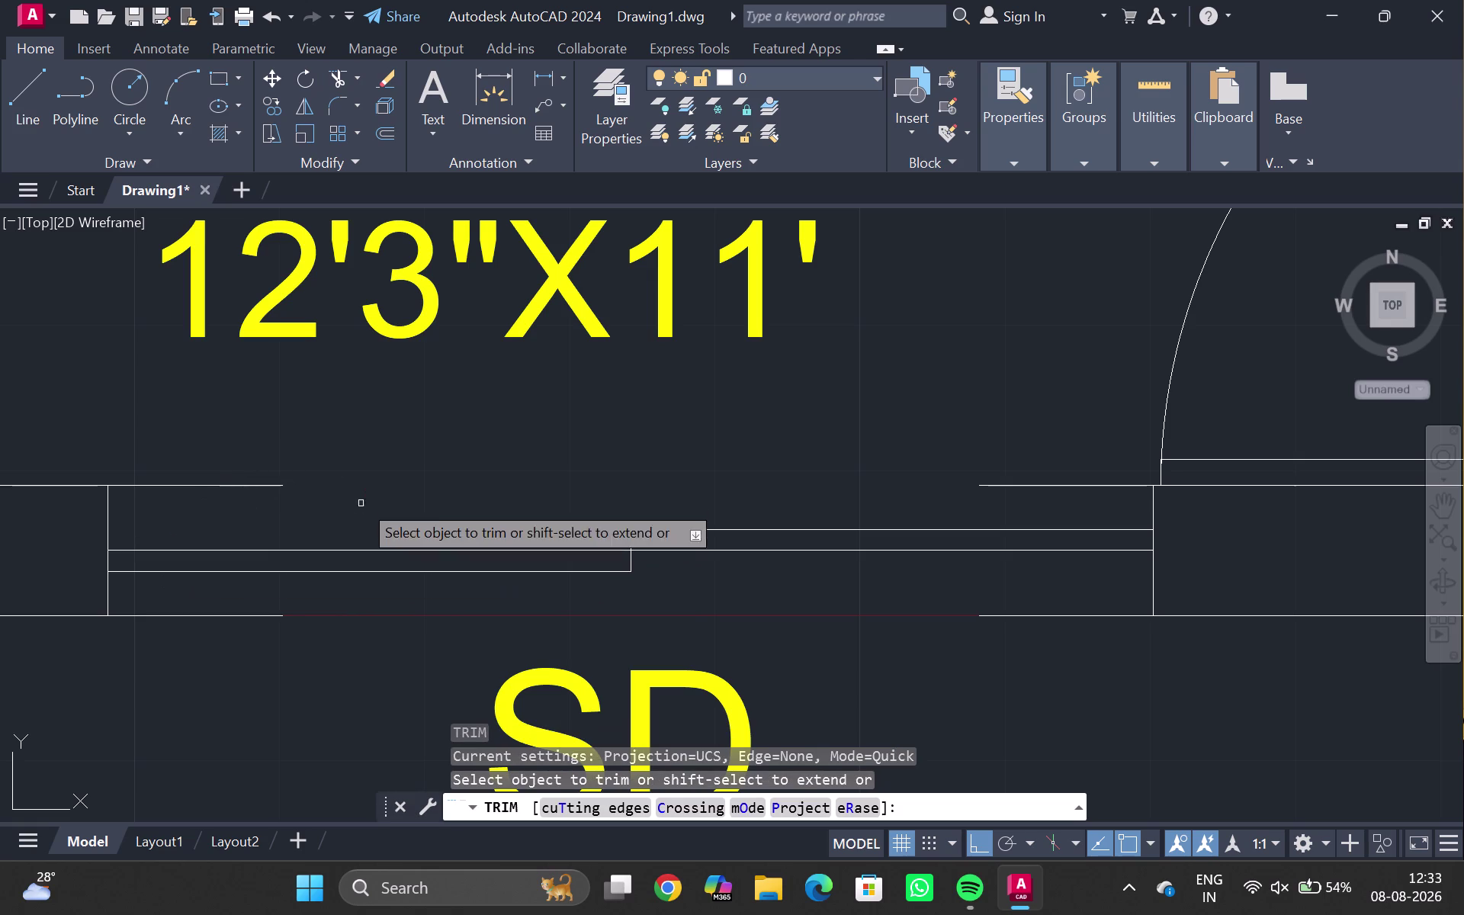
drag(198, 457, 197, 514)
drag(173, 601, 178, 645)
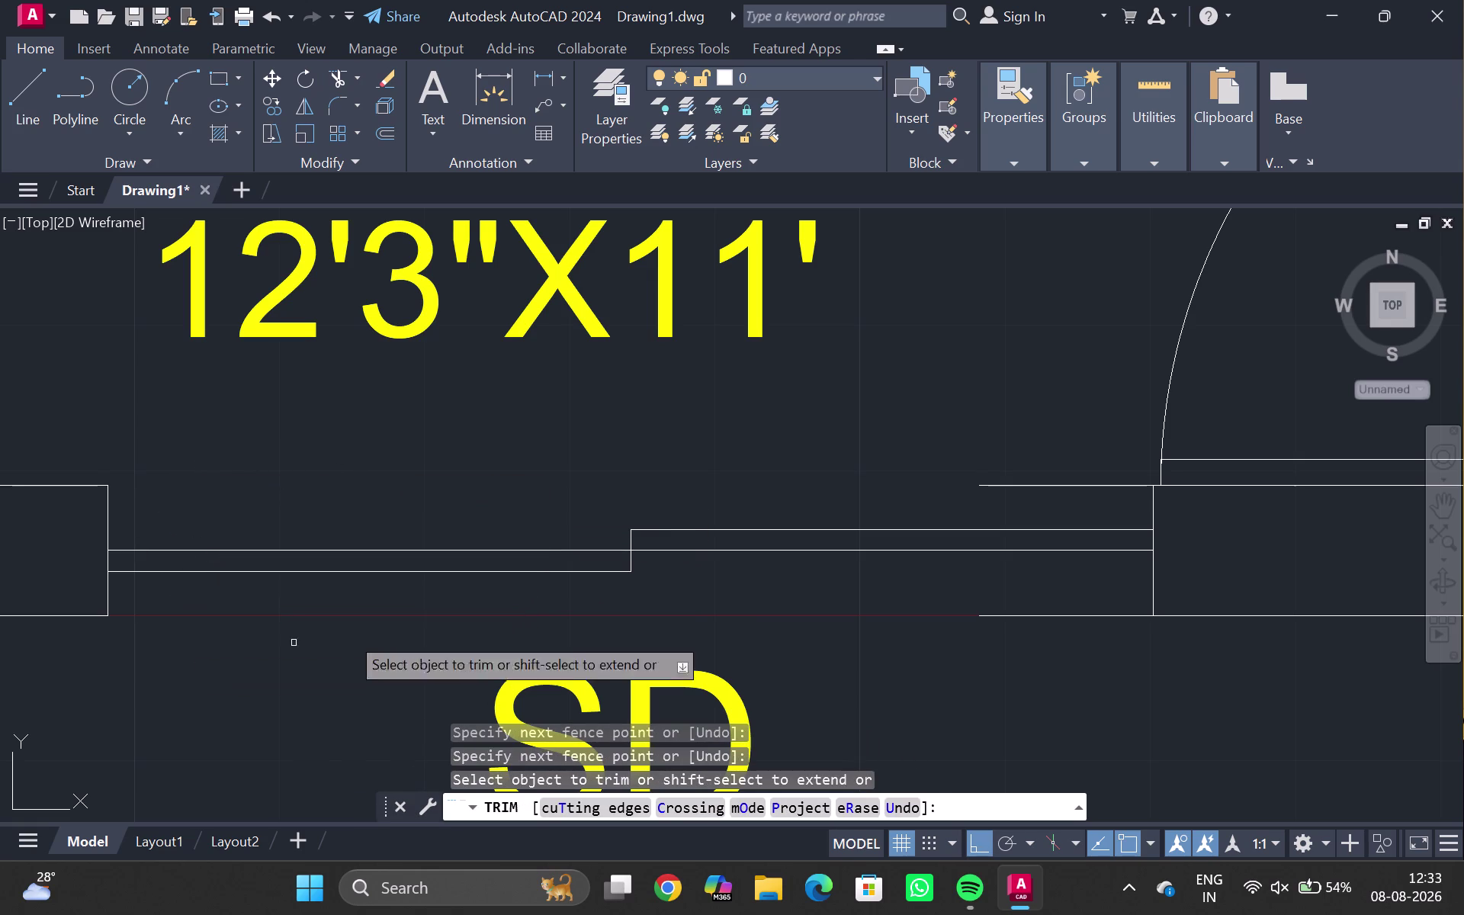
drag(1010, 466, 1016, 494)
drag(1029, 592, 1064, 707)
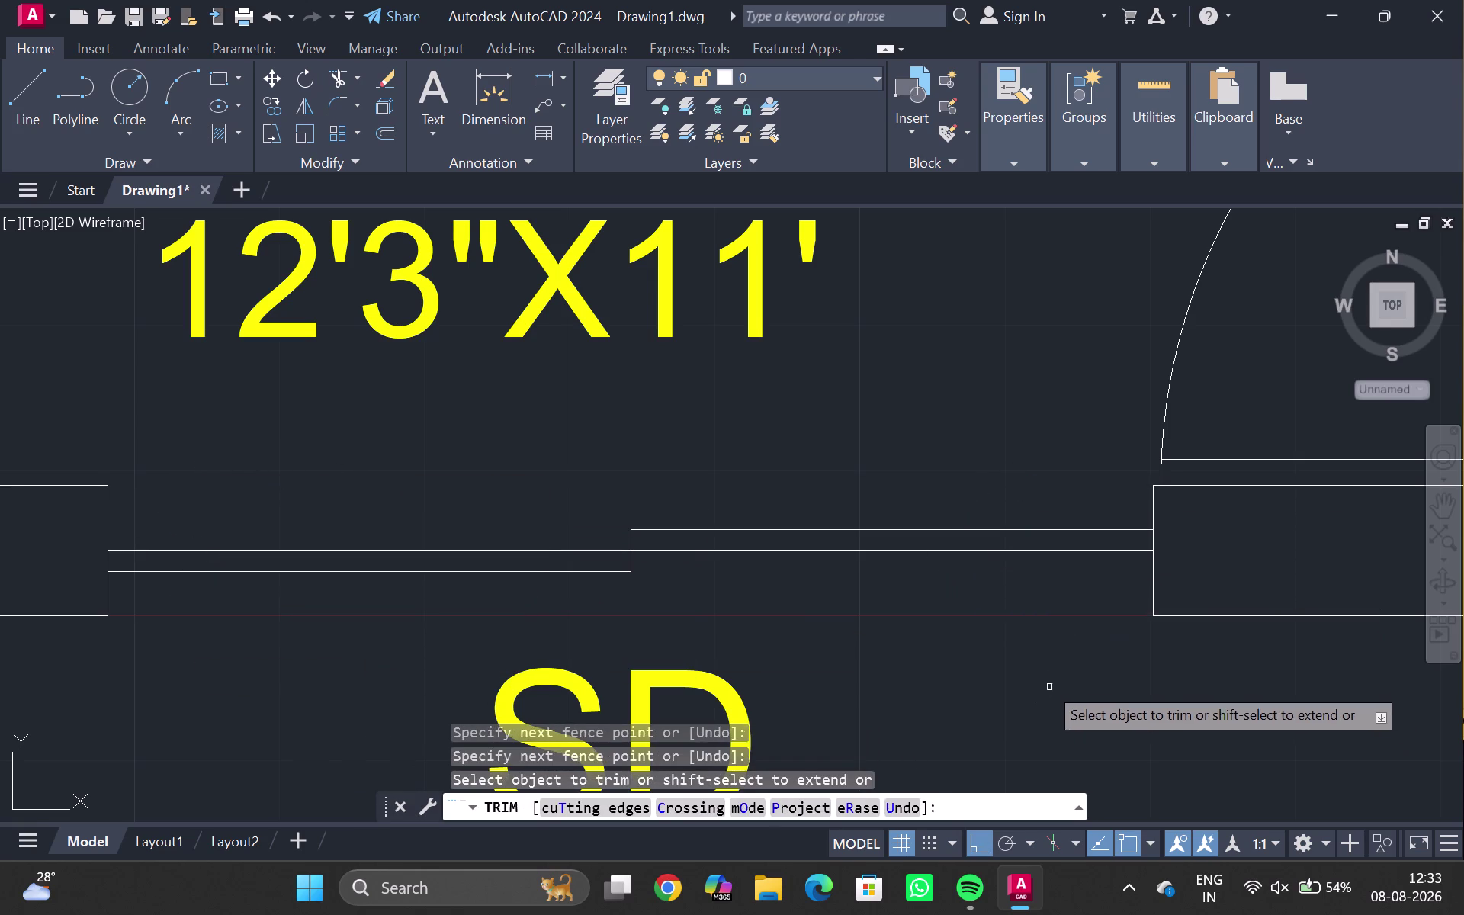
Pan and zoom to centre the front parking bays in view, ending the trim.
scroll(down, 3)
middle_drag(1028, 667, 783, 242)
scroll(down, 3)
middle_drag(803, 344, 799, 223)
scroll(down, 3)
middle_drag(804, 636, 725, 191)
scroll(down, 3)
scroll(down, 3)
middle_drag(727, 426, 728, 357)
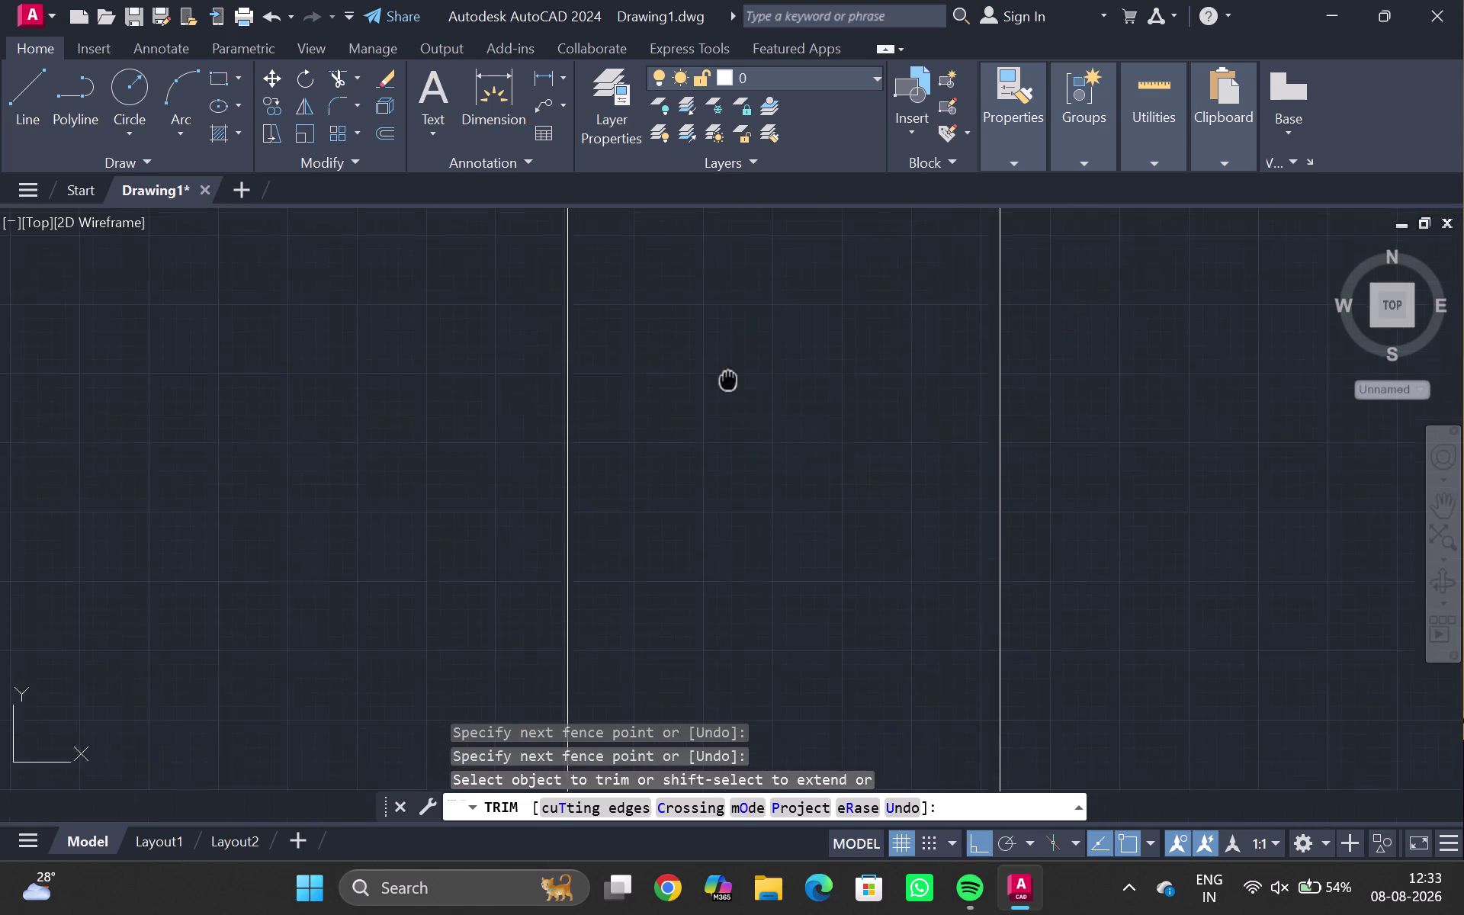
middle_drag(729, 357, 733, 323)
scroll(down, 3)
middle_drag(724, 475, 726, 343)
key(Escape)
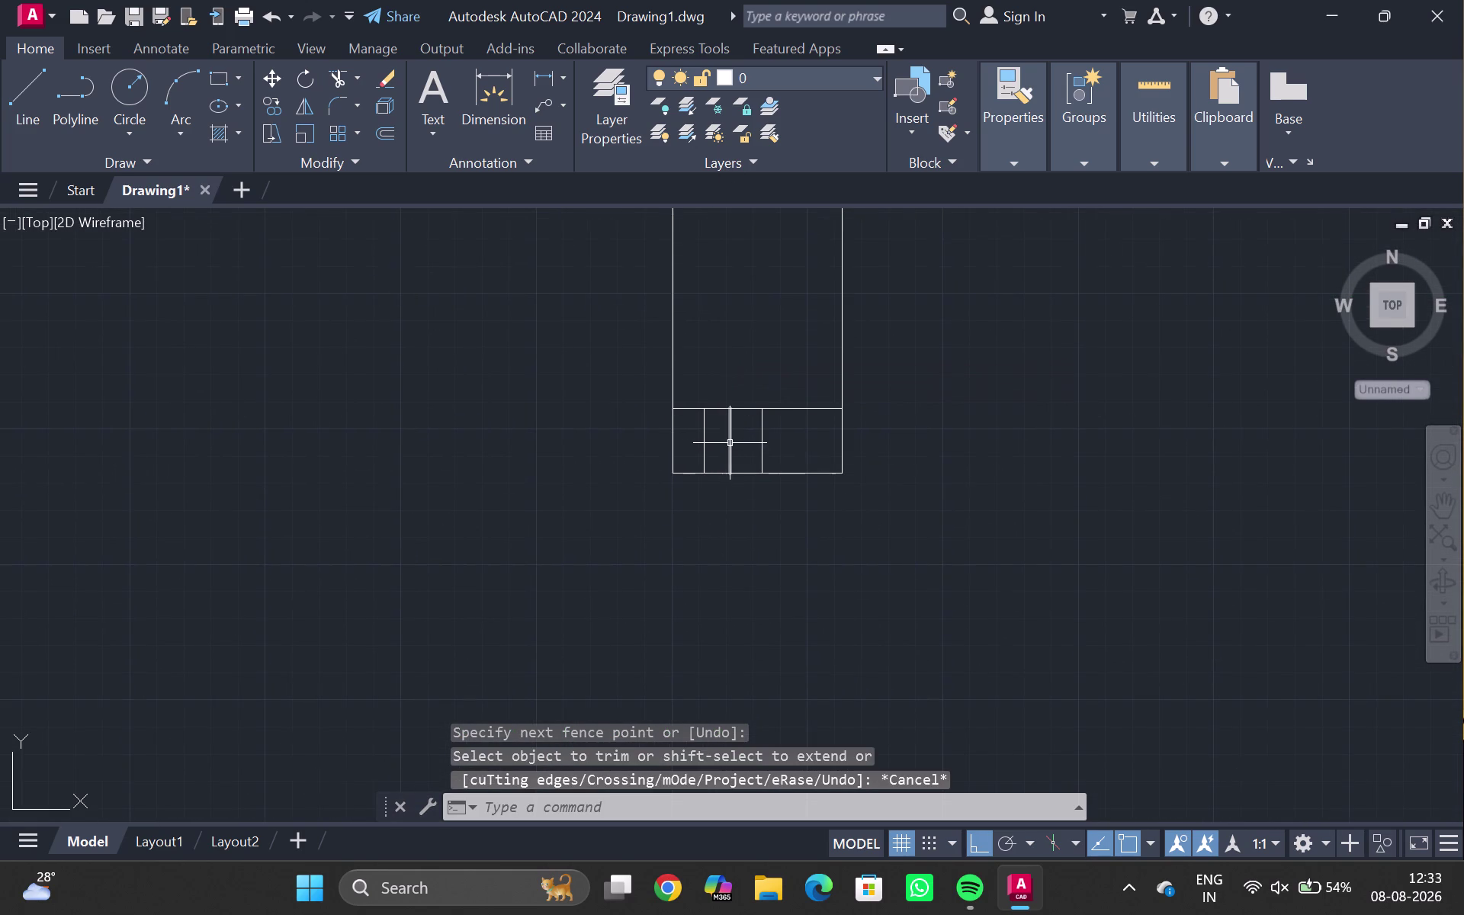
scroll(up, 3)
Offset 1' copies of the middle divider to the right and left divider to the left.
click(711, 419)
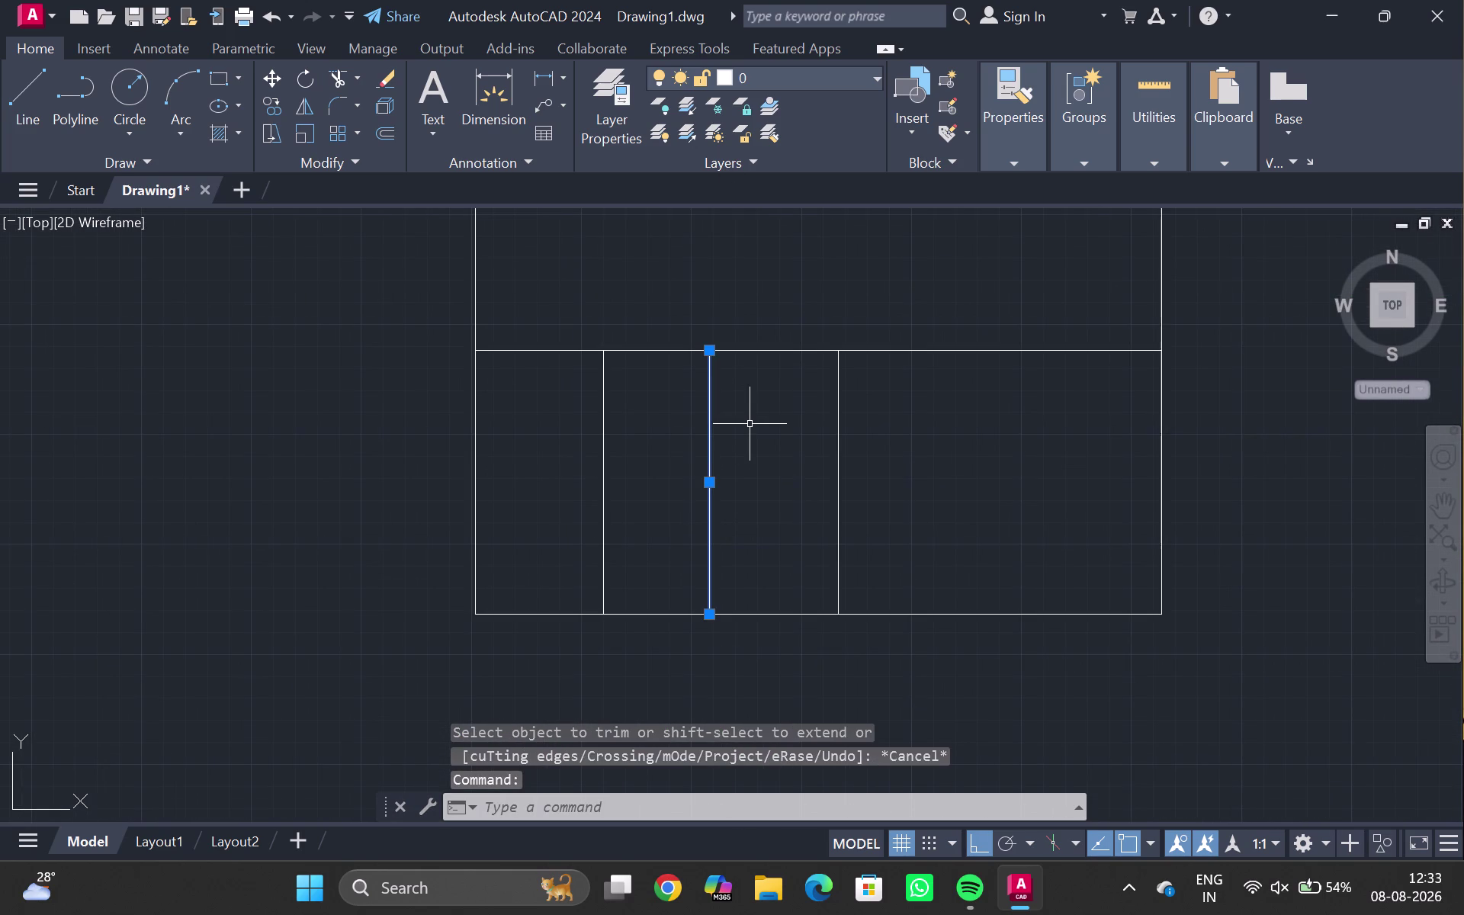
key(o)
key(Return)
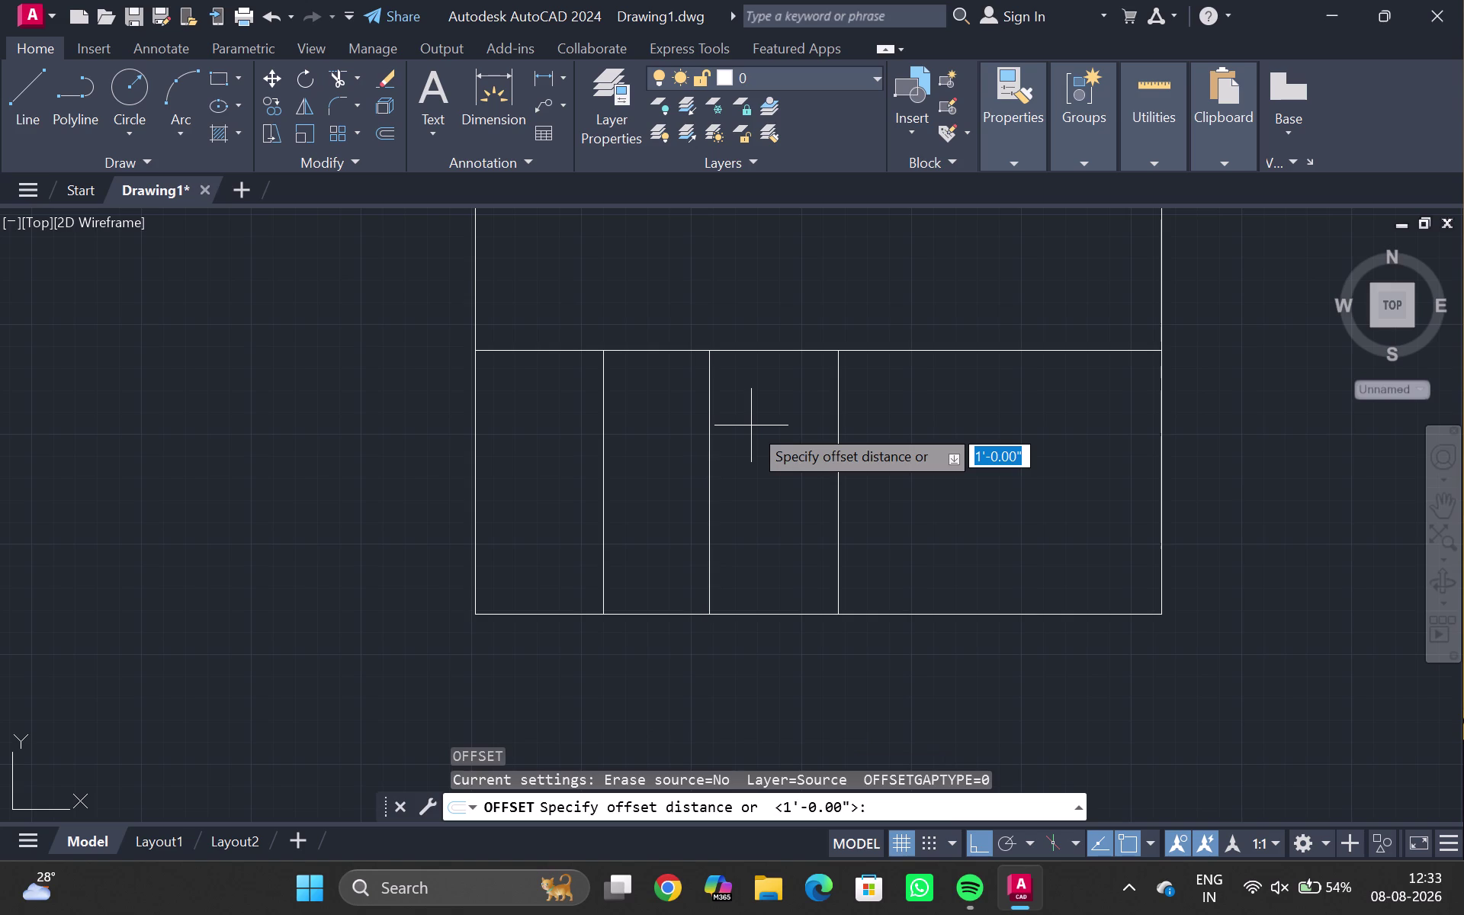
text(1')
key(Return)
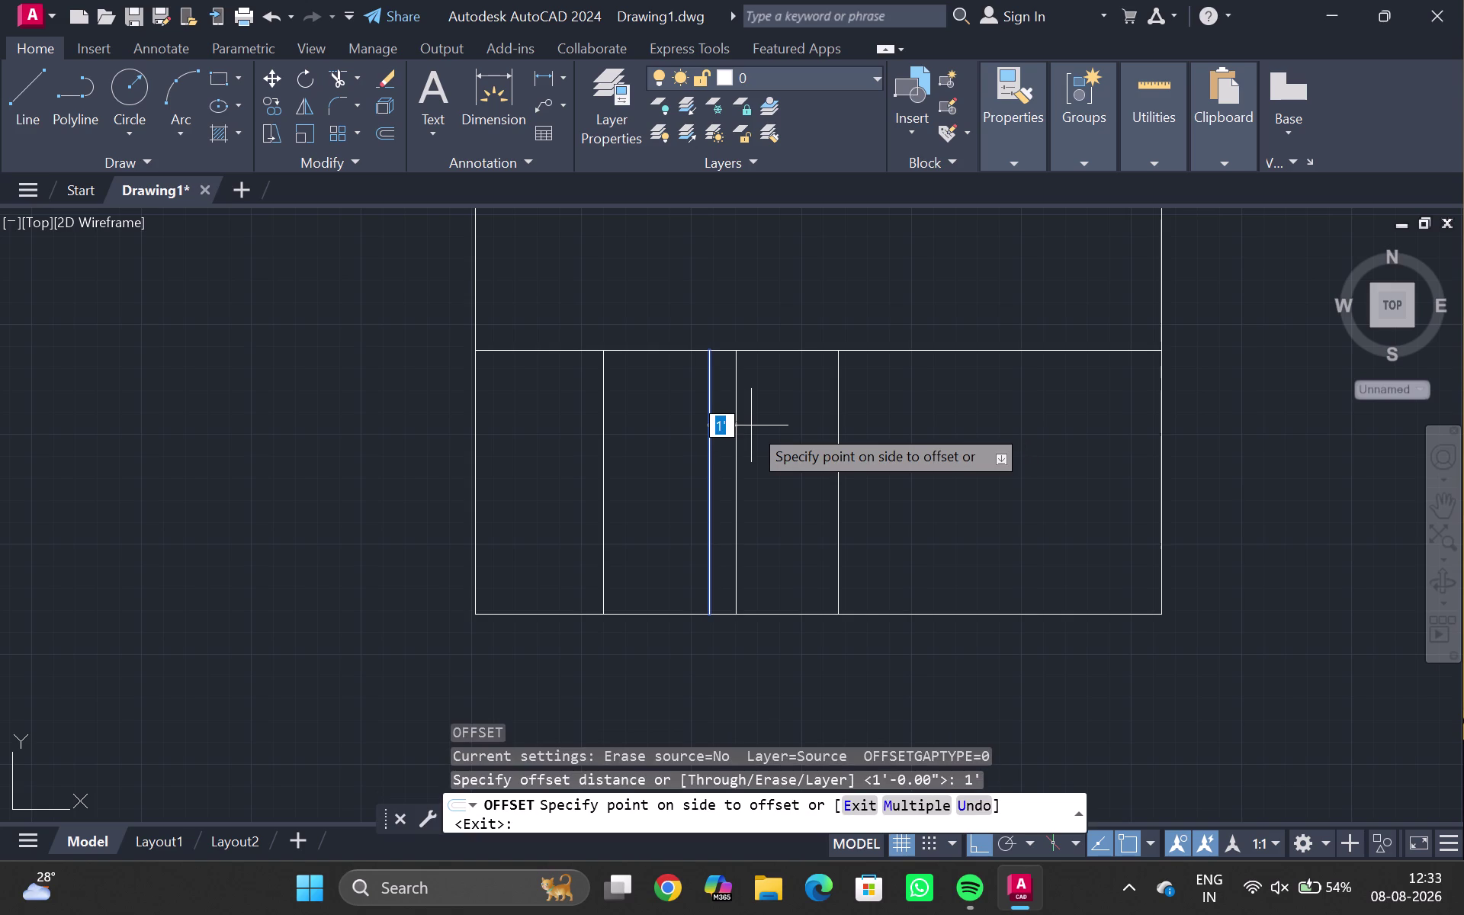
click(817, 419)
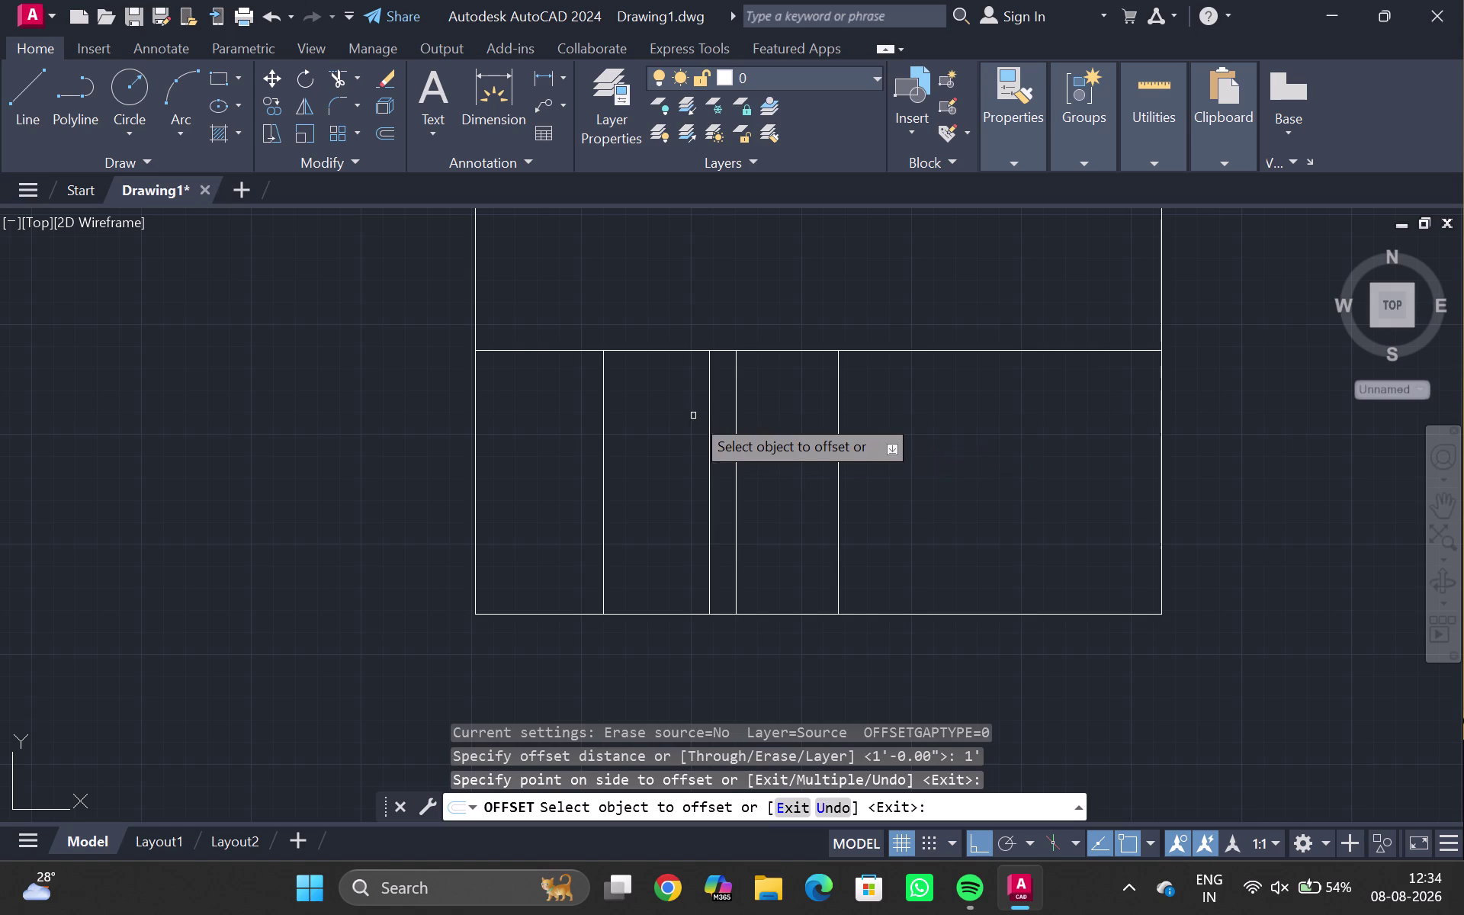
click(606, 415)
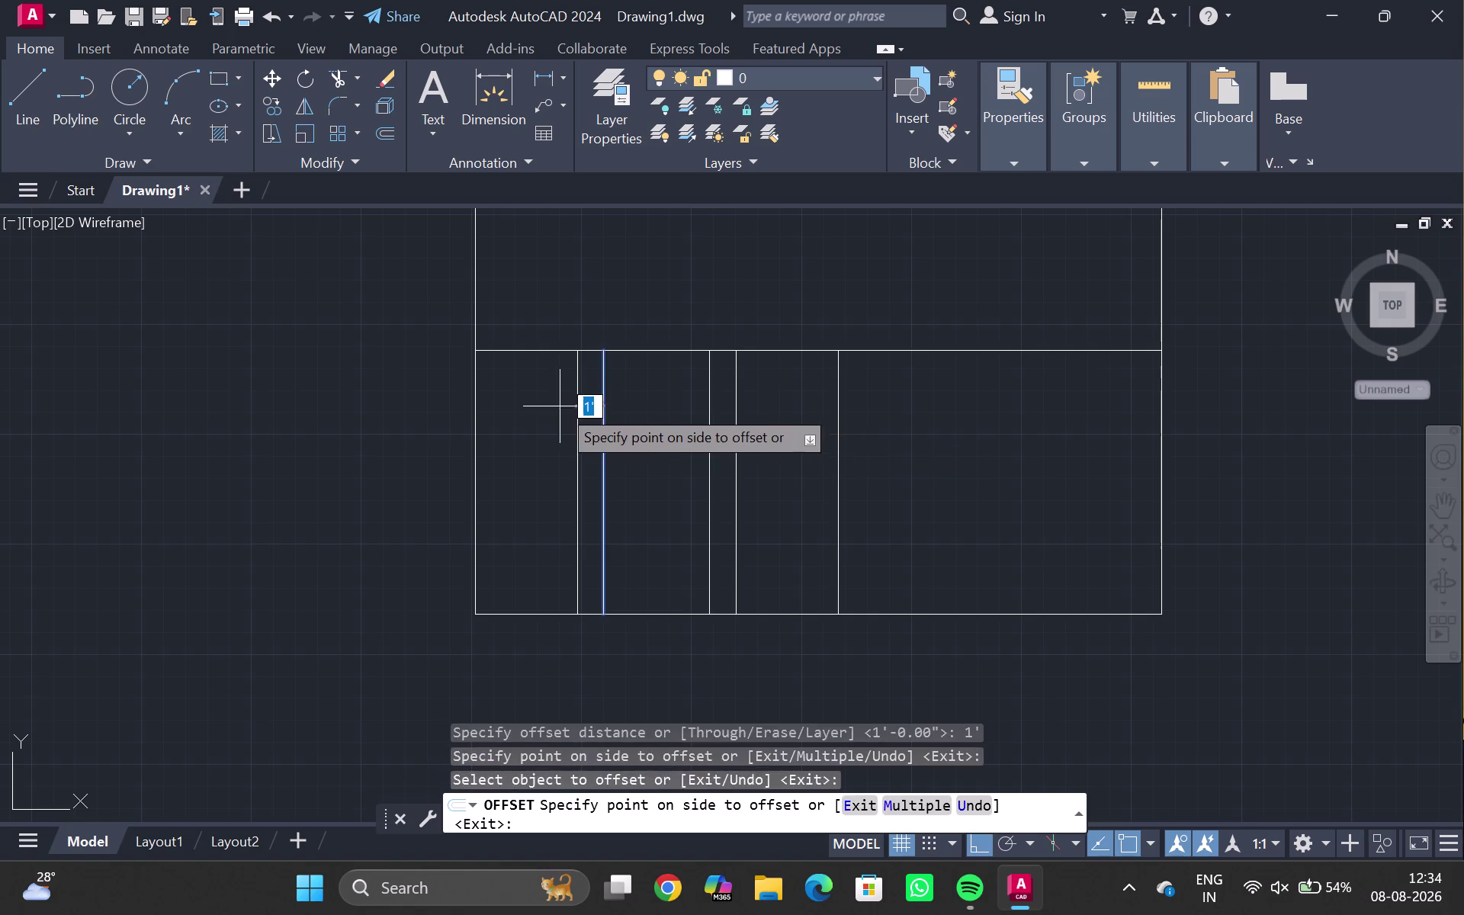
click(560, 406)
key(Escape)
Erase the original left divider line and a second selected line.
click(603, 431)
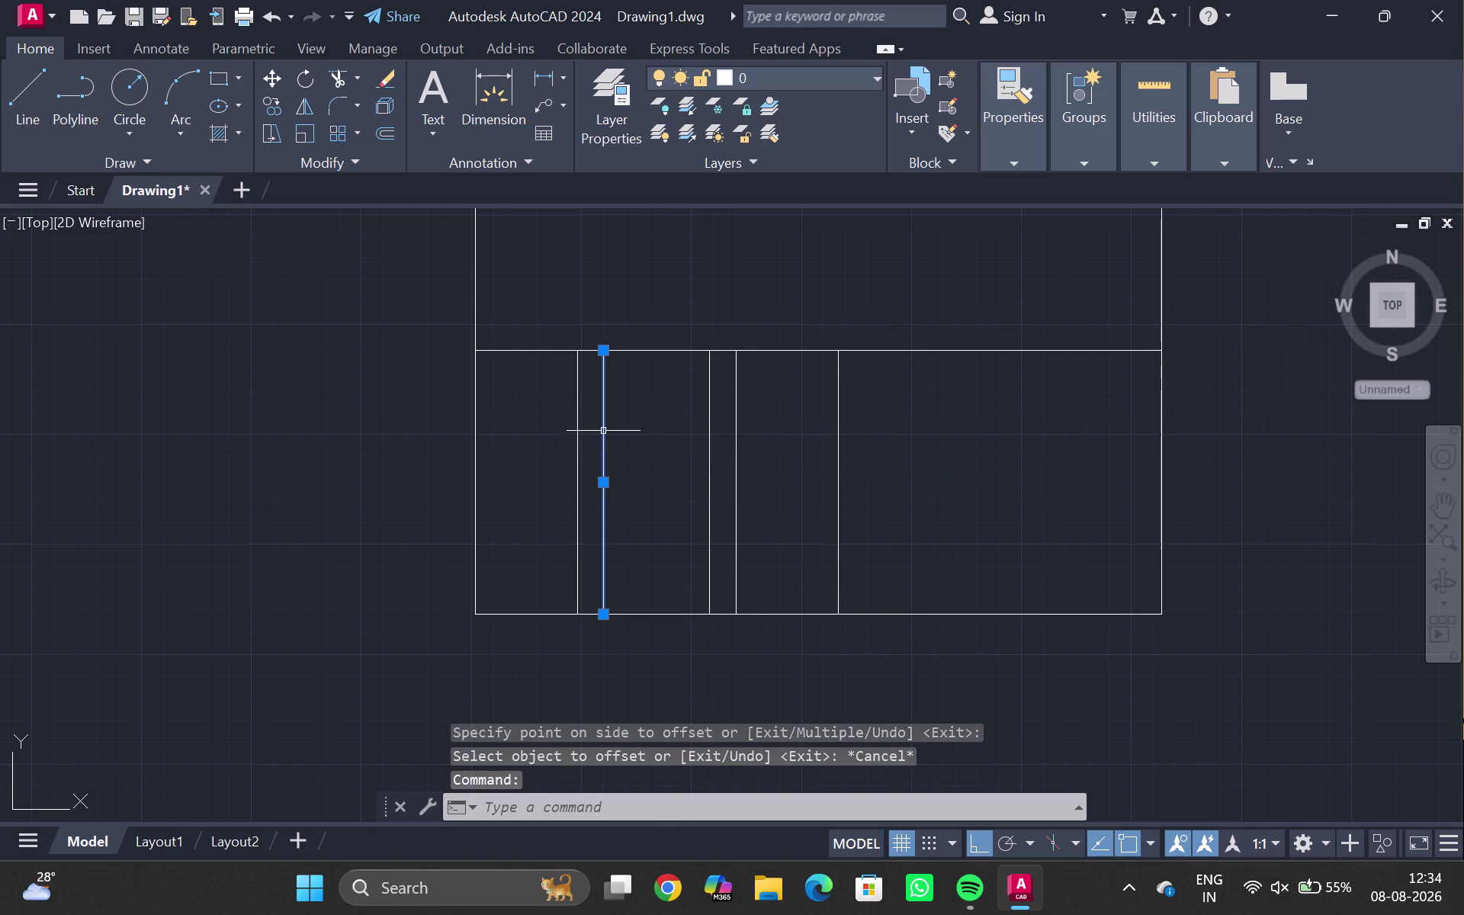
key(Delete)
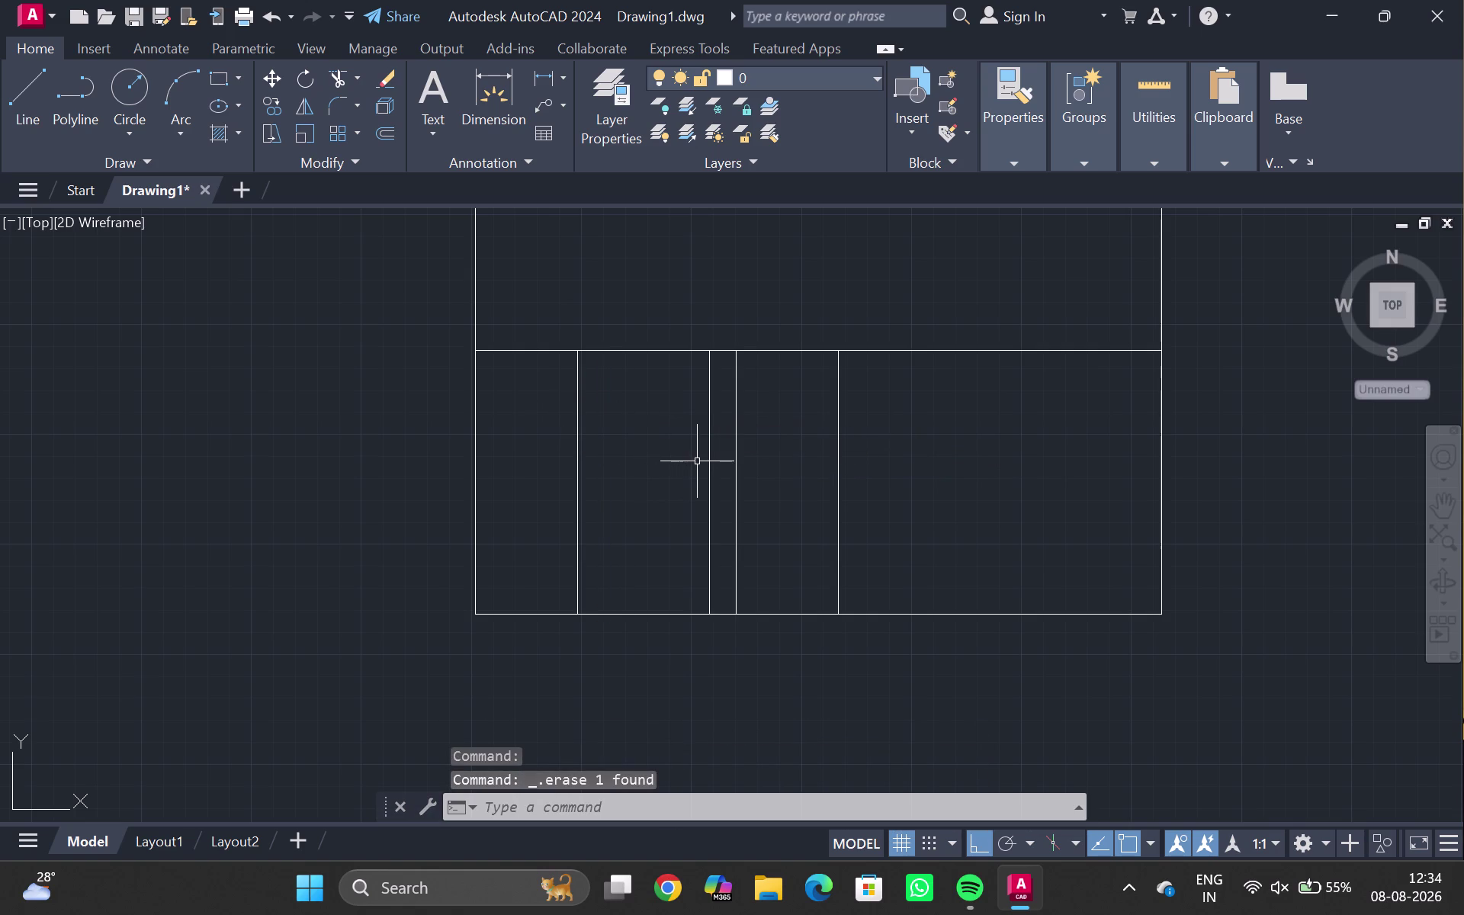
click(707, 461)
key(Delete)
scroll(down, 3)
middle_drag(1047, 476, 816, 595)
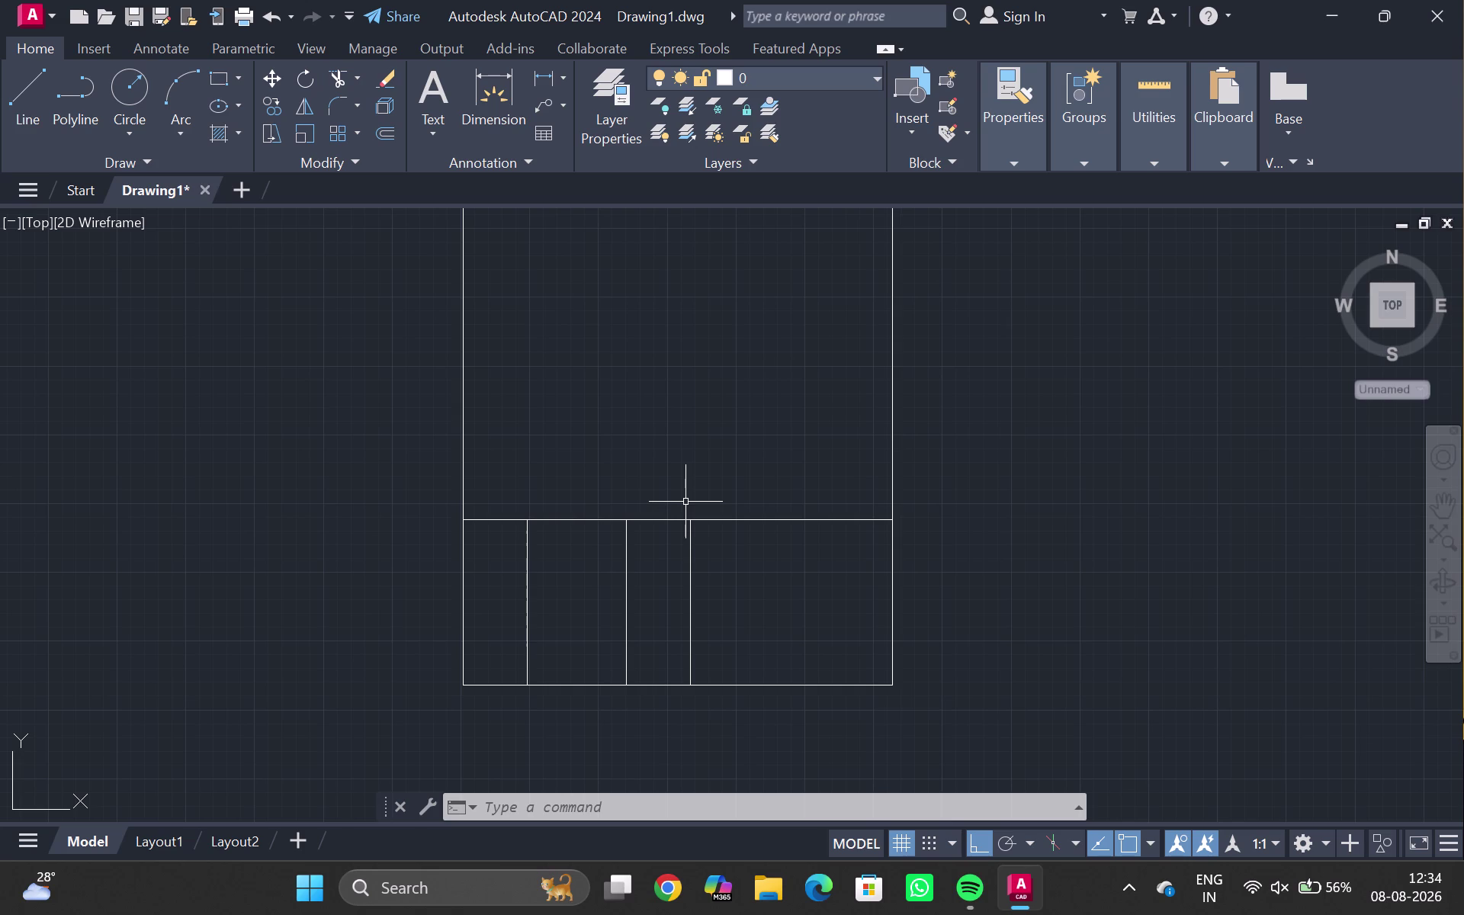
scroll(down, 3)
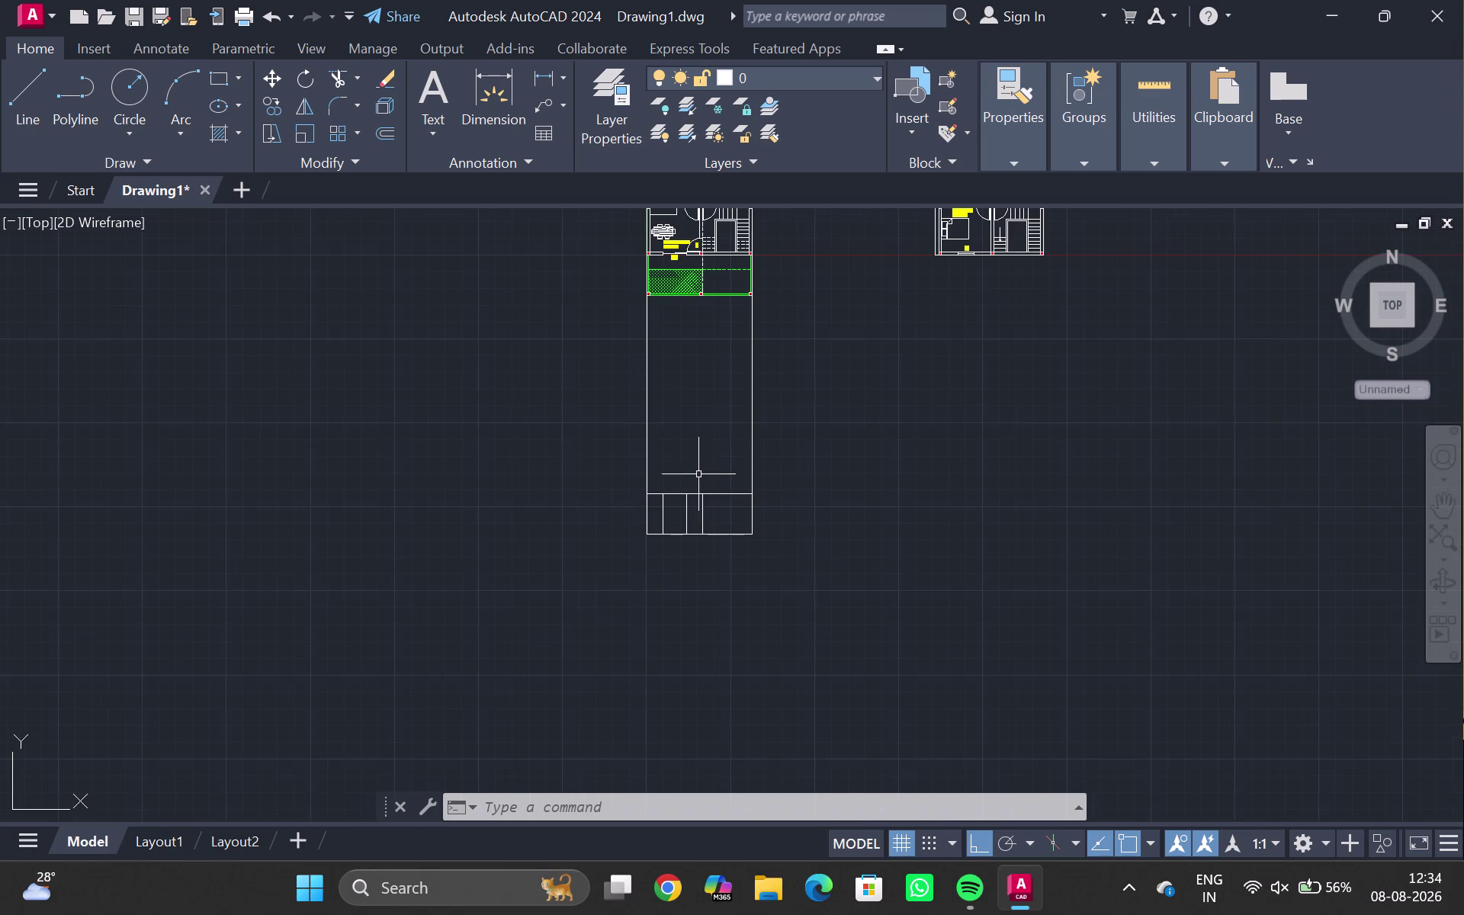
middle_drag(708, 442, 629, 503)
middle_drag(633, 425, 570, 545)
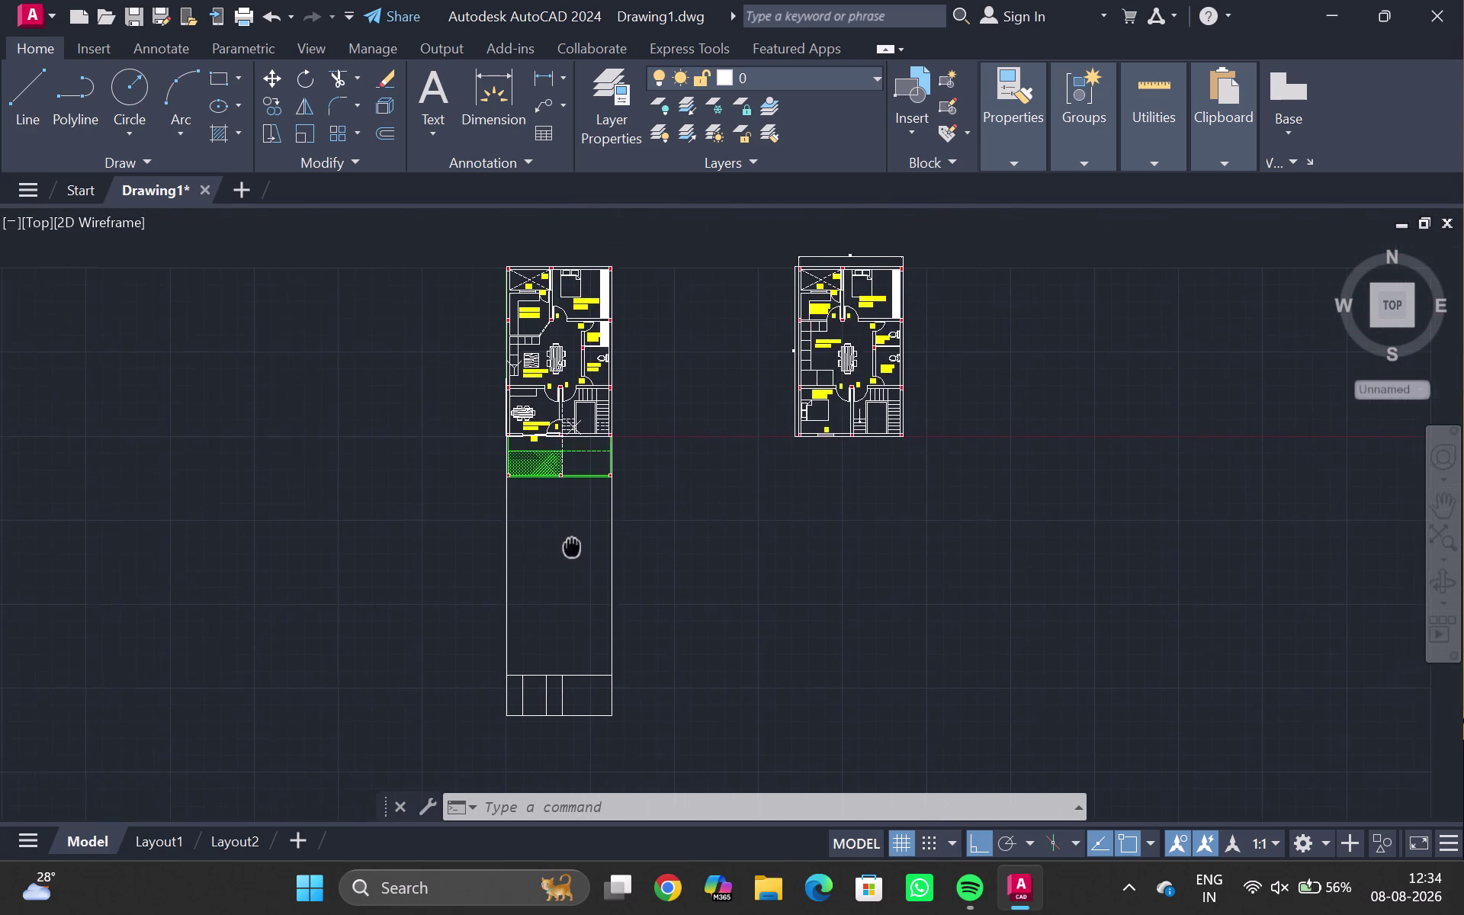
middle_drag(570, 545, 567, 544)
scroll(up, 3)
middle_drag(565, 534, 516, 699)
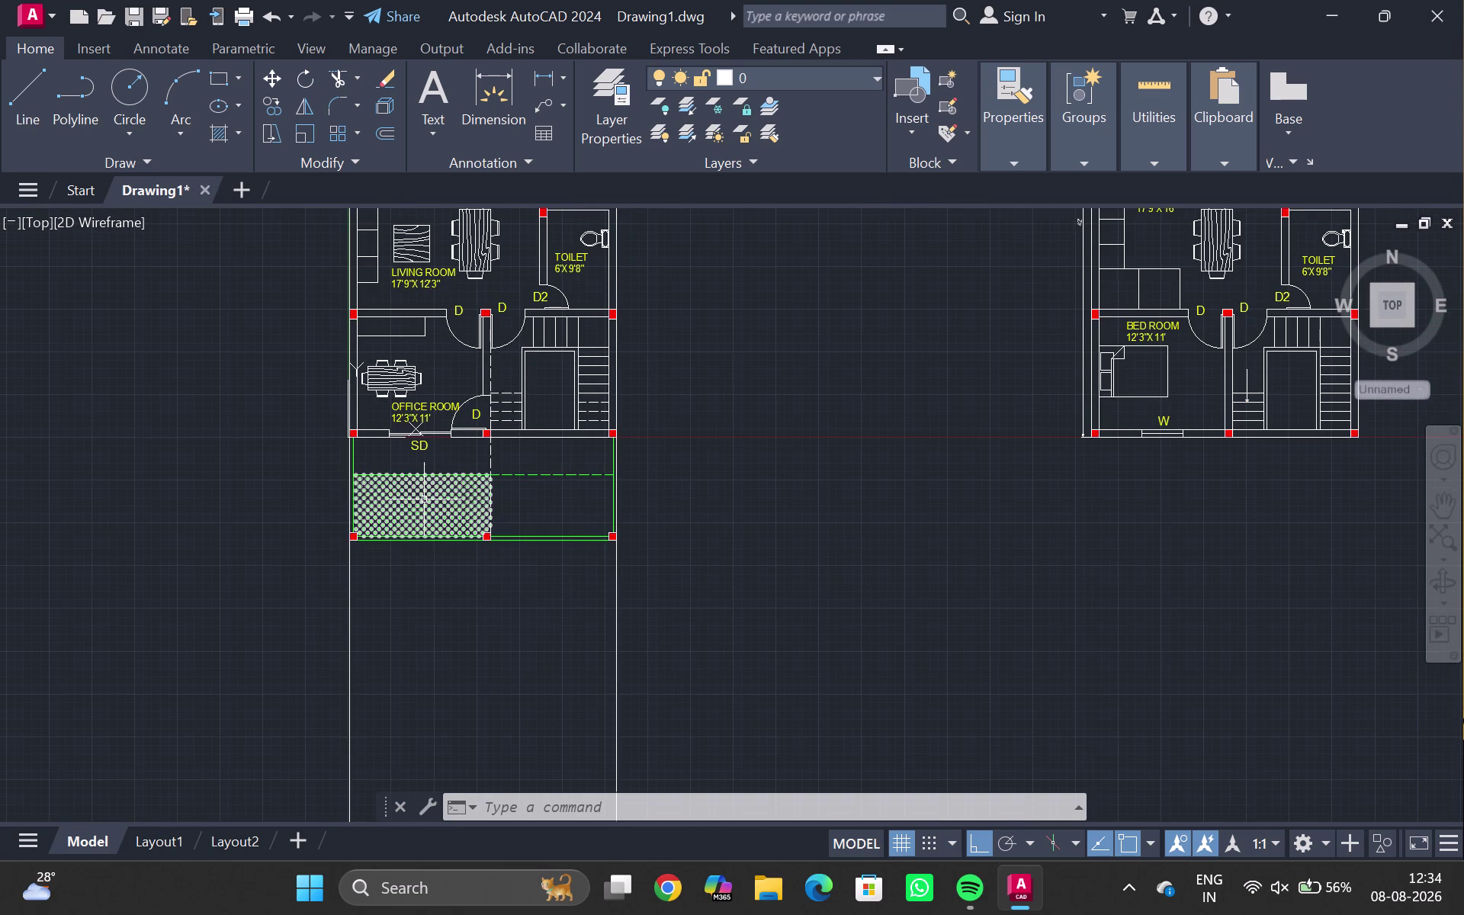
scroll(up, 3)
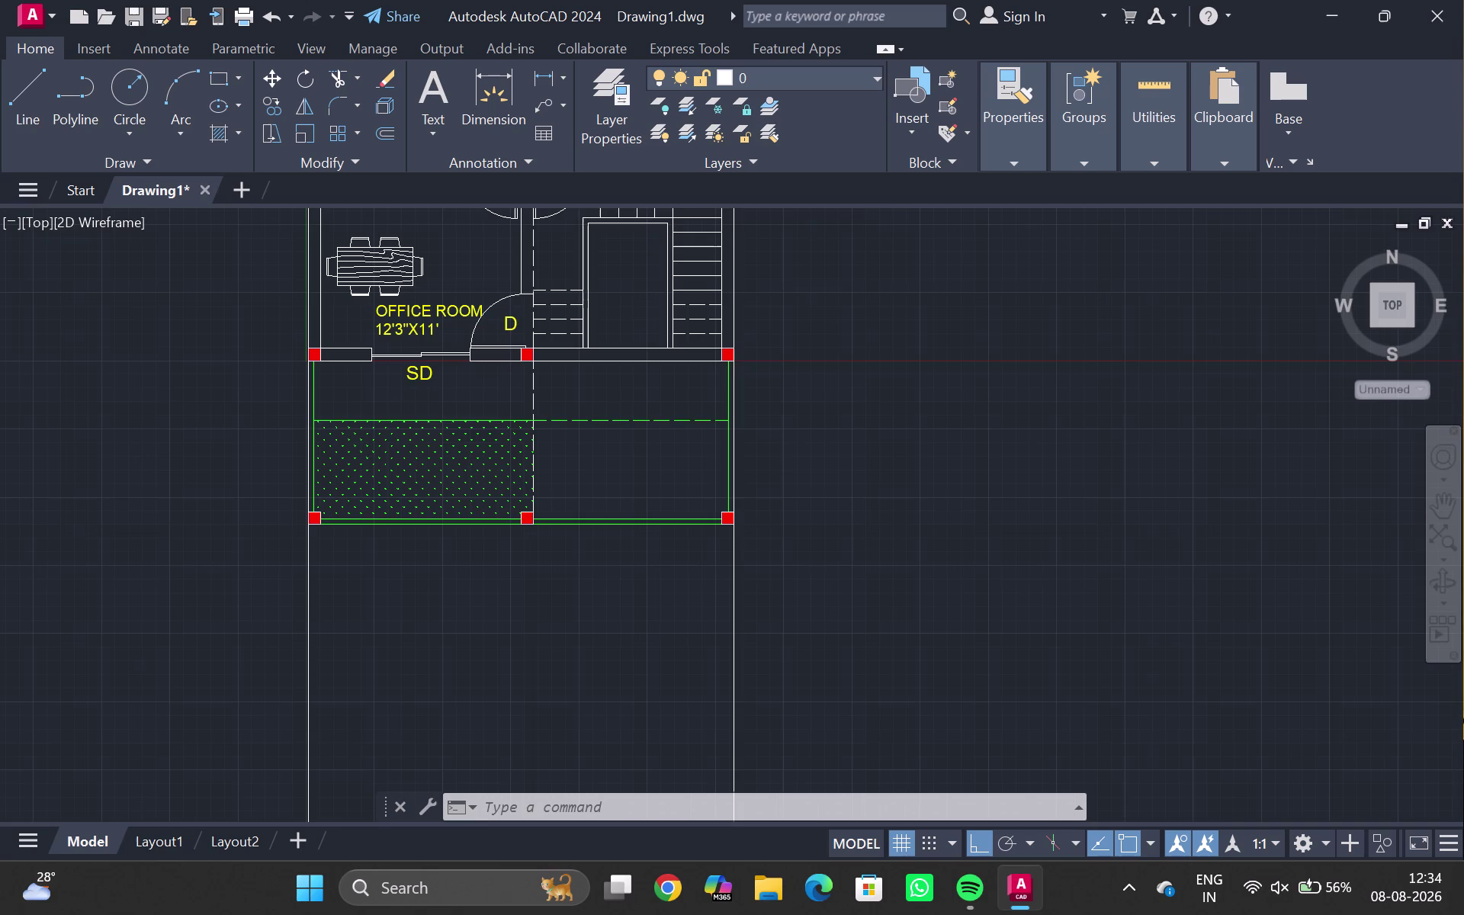
scroll(down, 3)
middle_drag(497, 611, 528, 311)
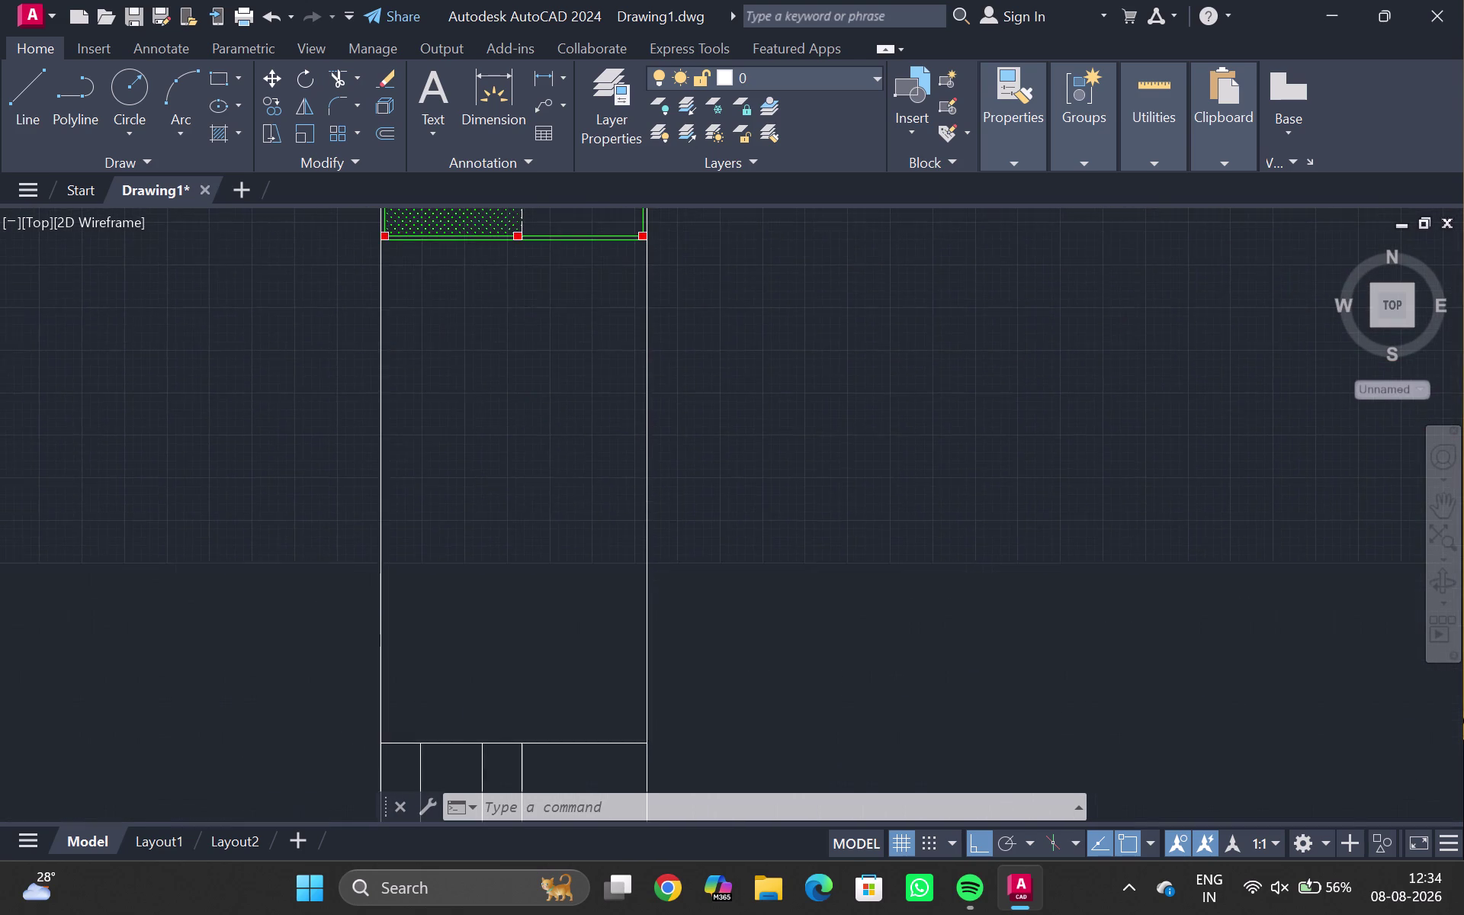
scroll(down, 3)
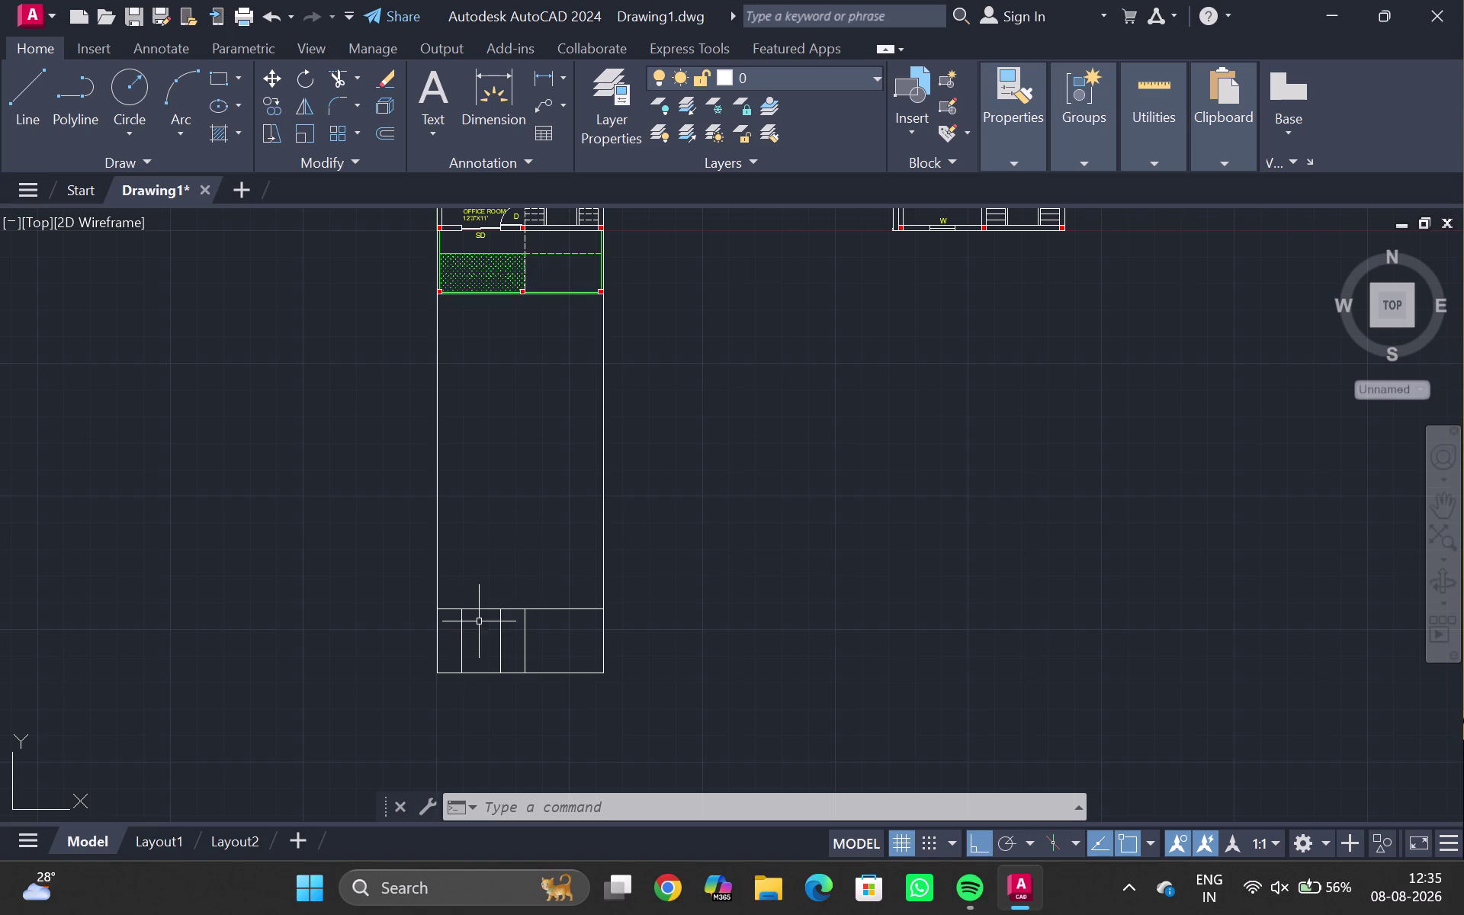
click(1145, 887)
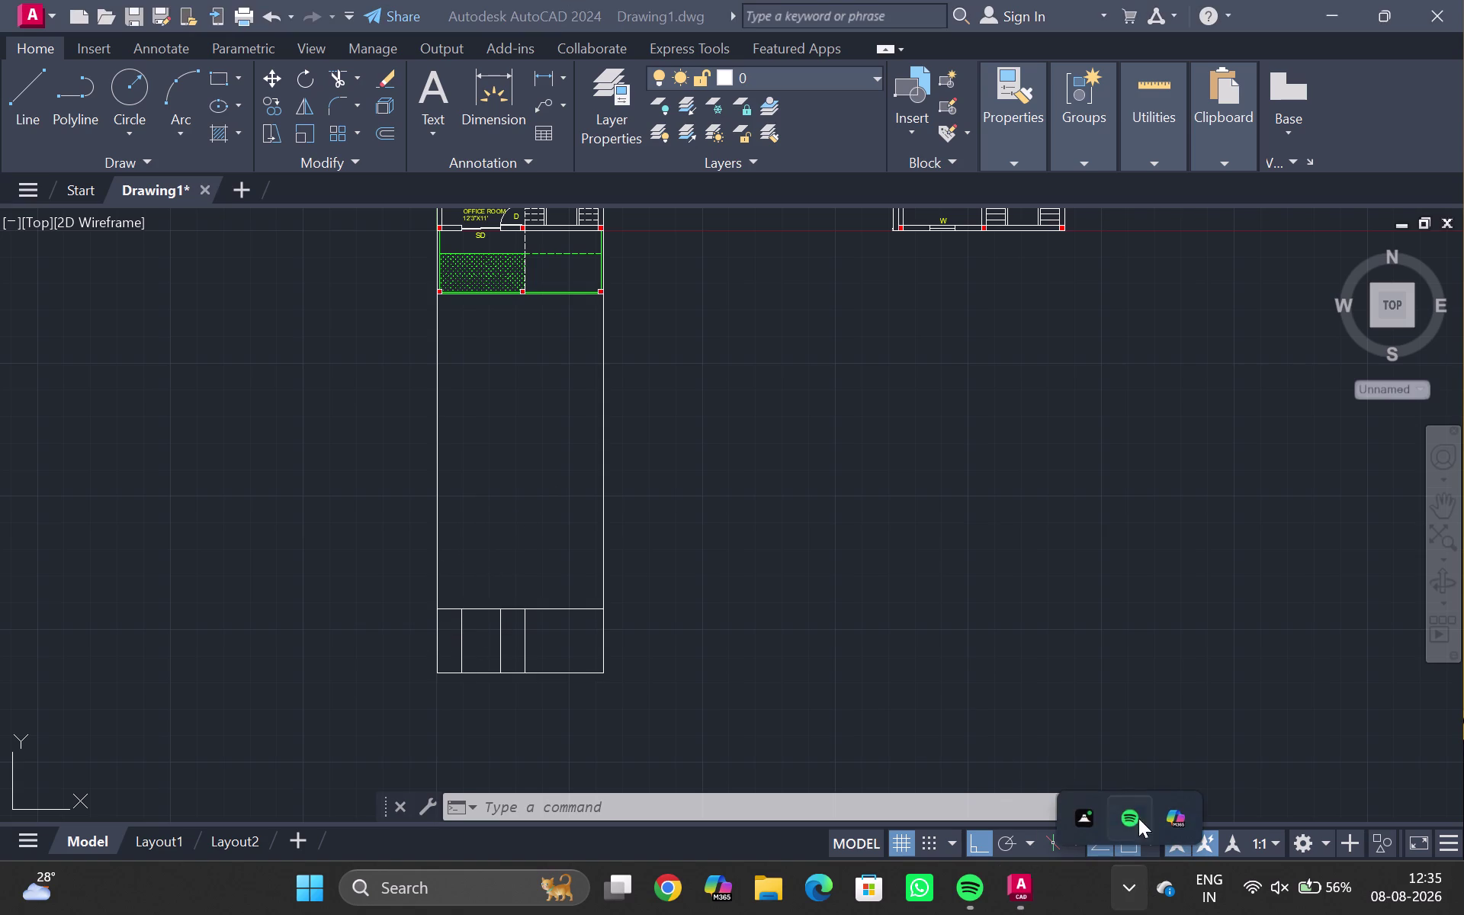